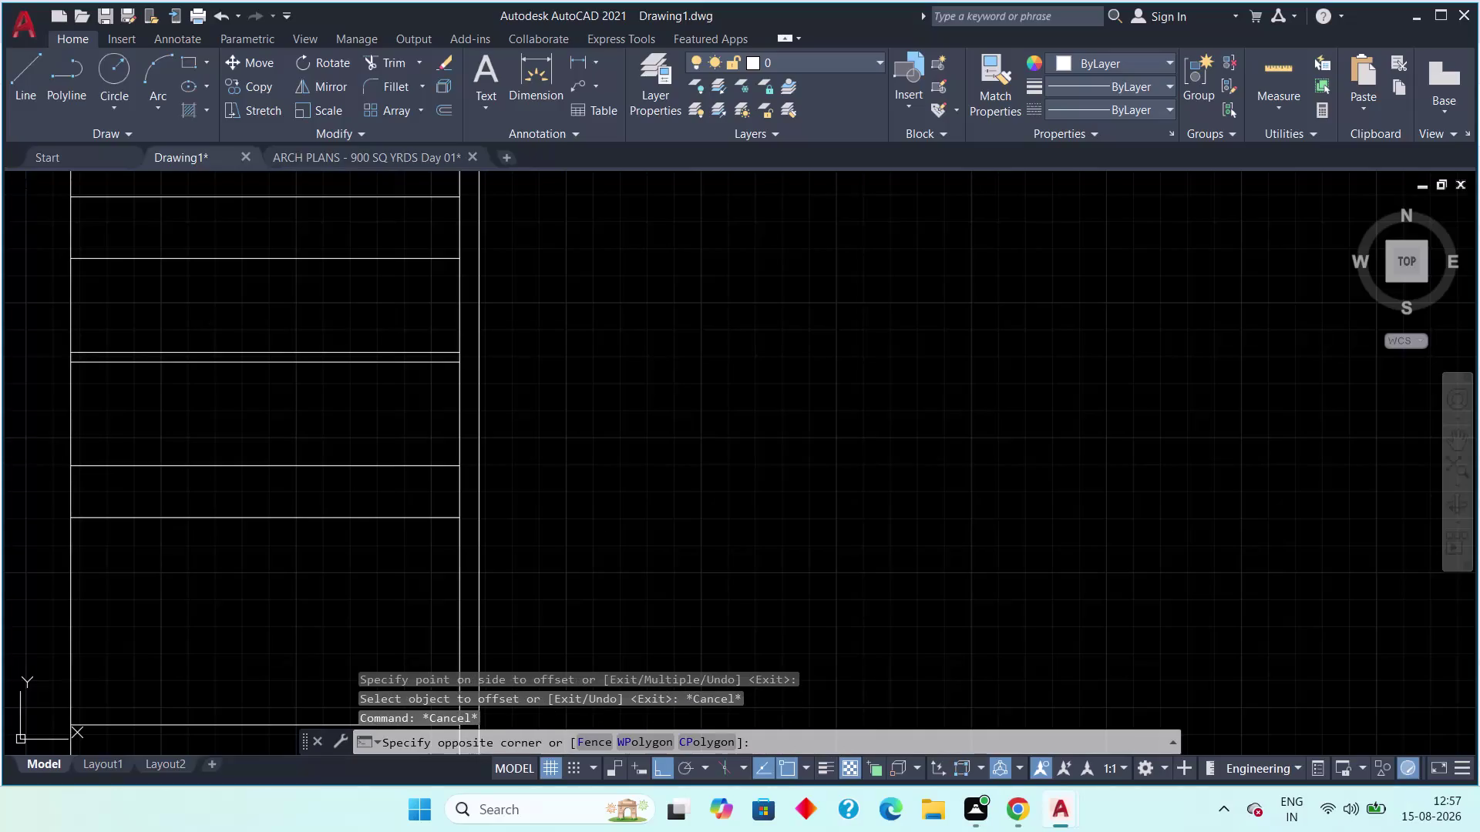
Erase the stray staircase lines and offset a stair line by 4.5 inches.
click(325, 393)
key(Delete)
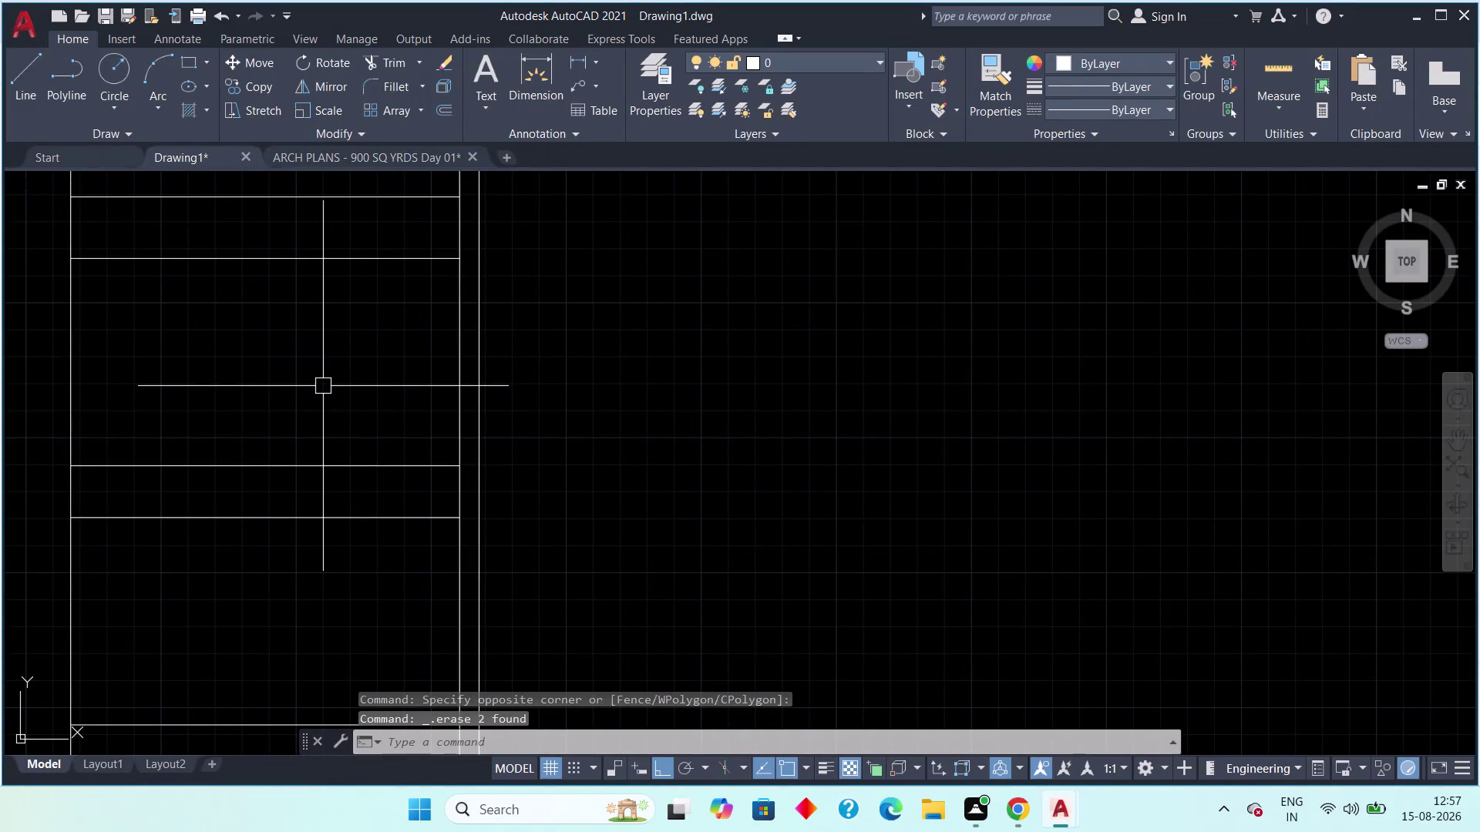
text(off)
key(space)
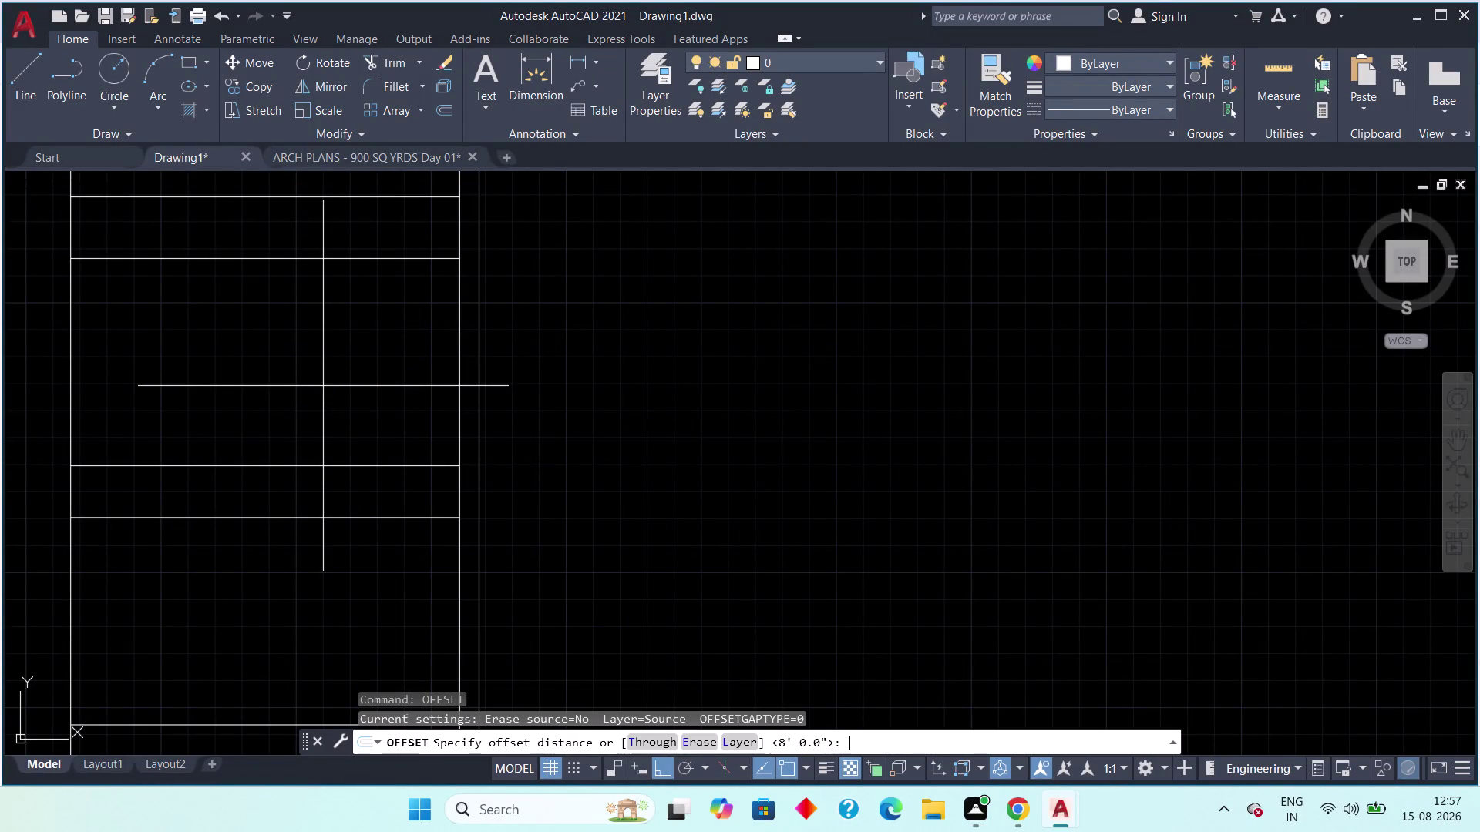
text(4.5")
key(space)
click(292, 262)
click(290, 245)
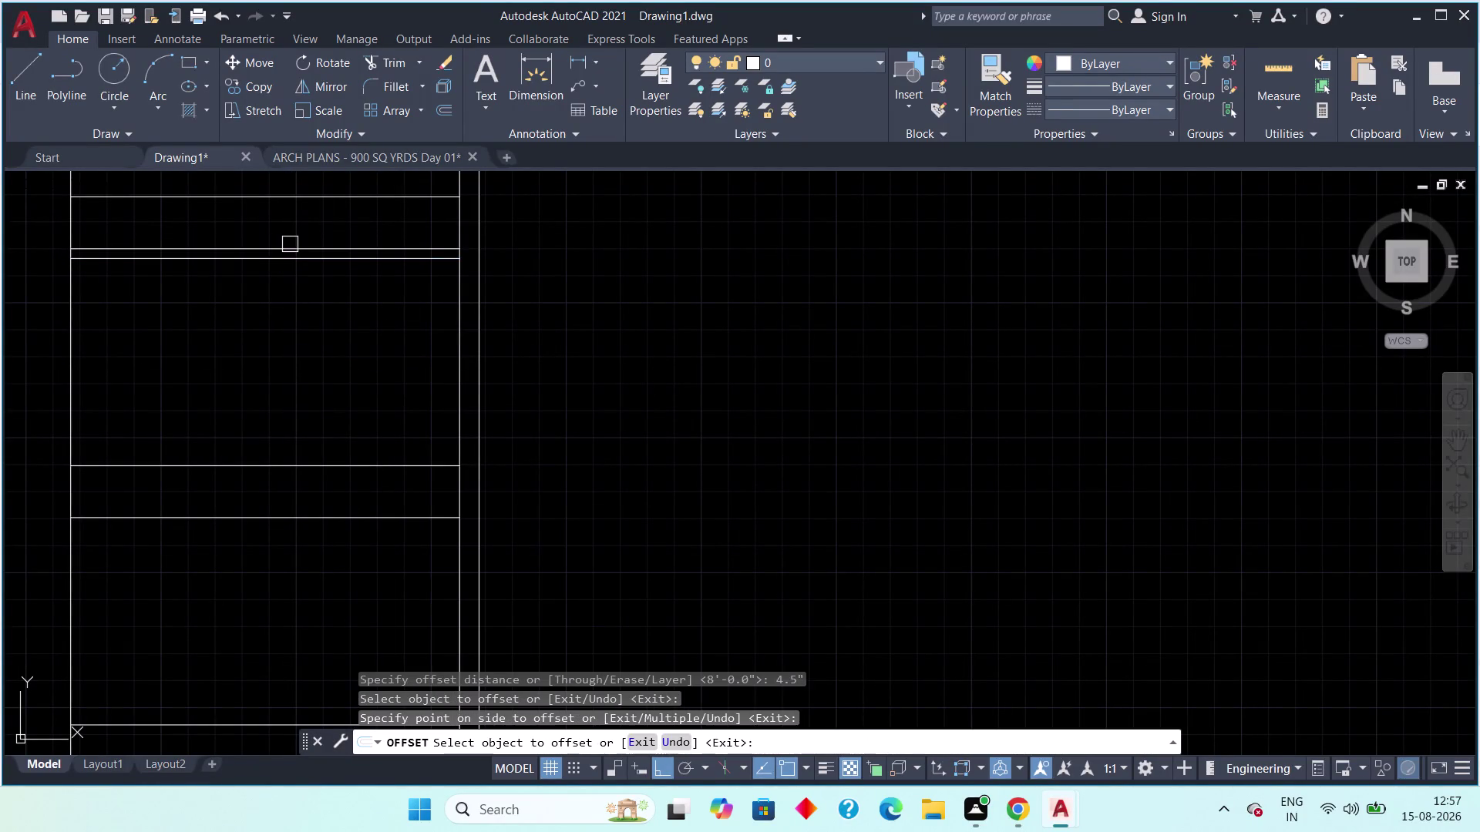
middle_drag(280, 244, 260, 499)
key(Escape)
Delete the unwanted horizontal line and center the upper tread lines in view.
drag(276, 422, 231, 479)
click(225, 486)
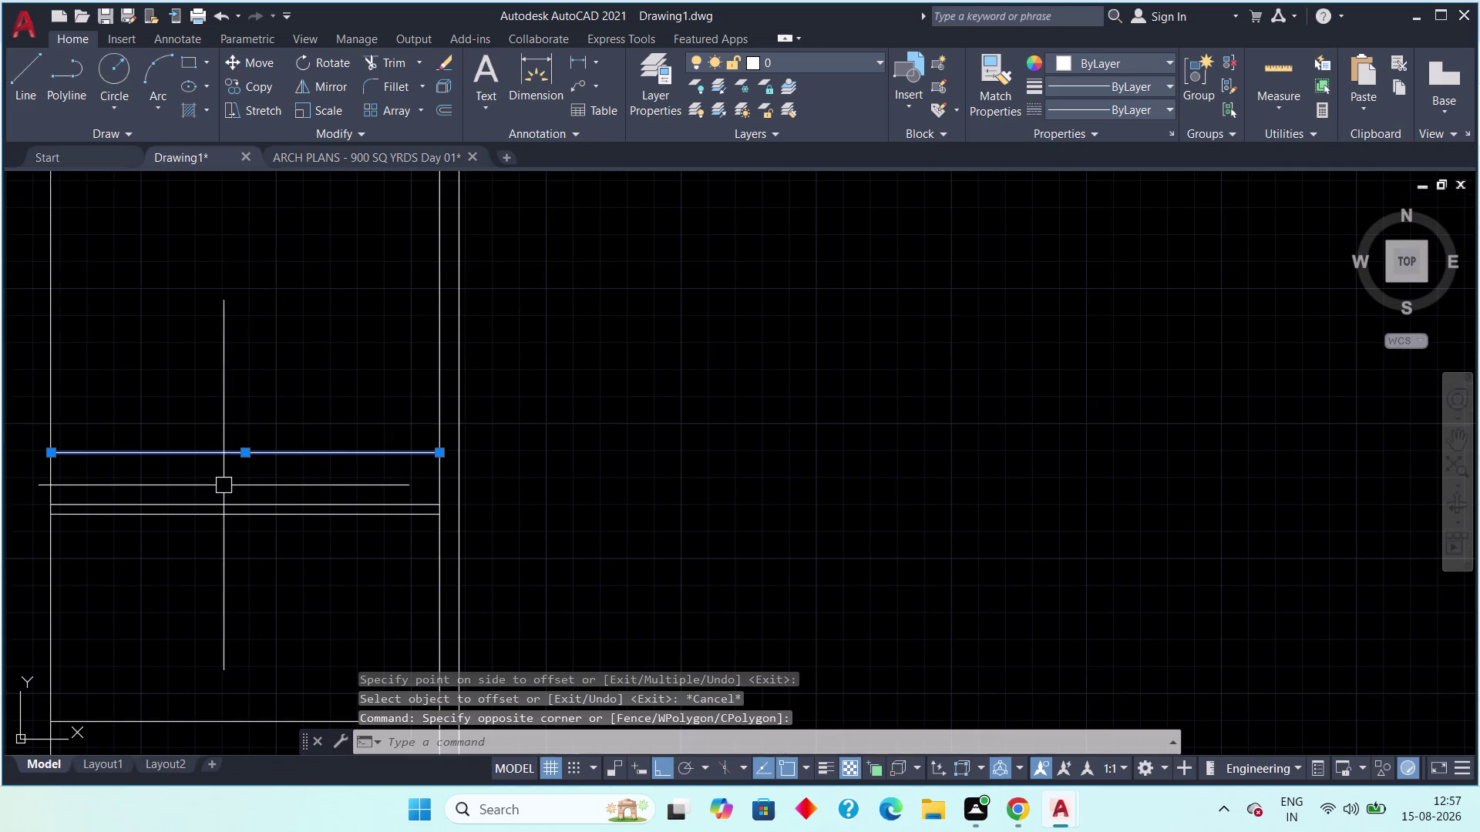
key(Delete)
scroll(down, 3)
middle_drag(197, 387, 217, 495)
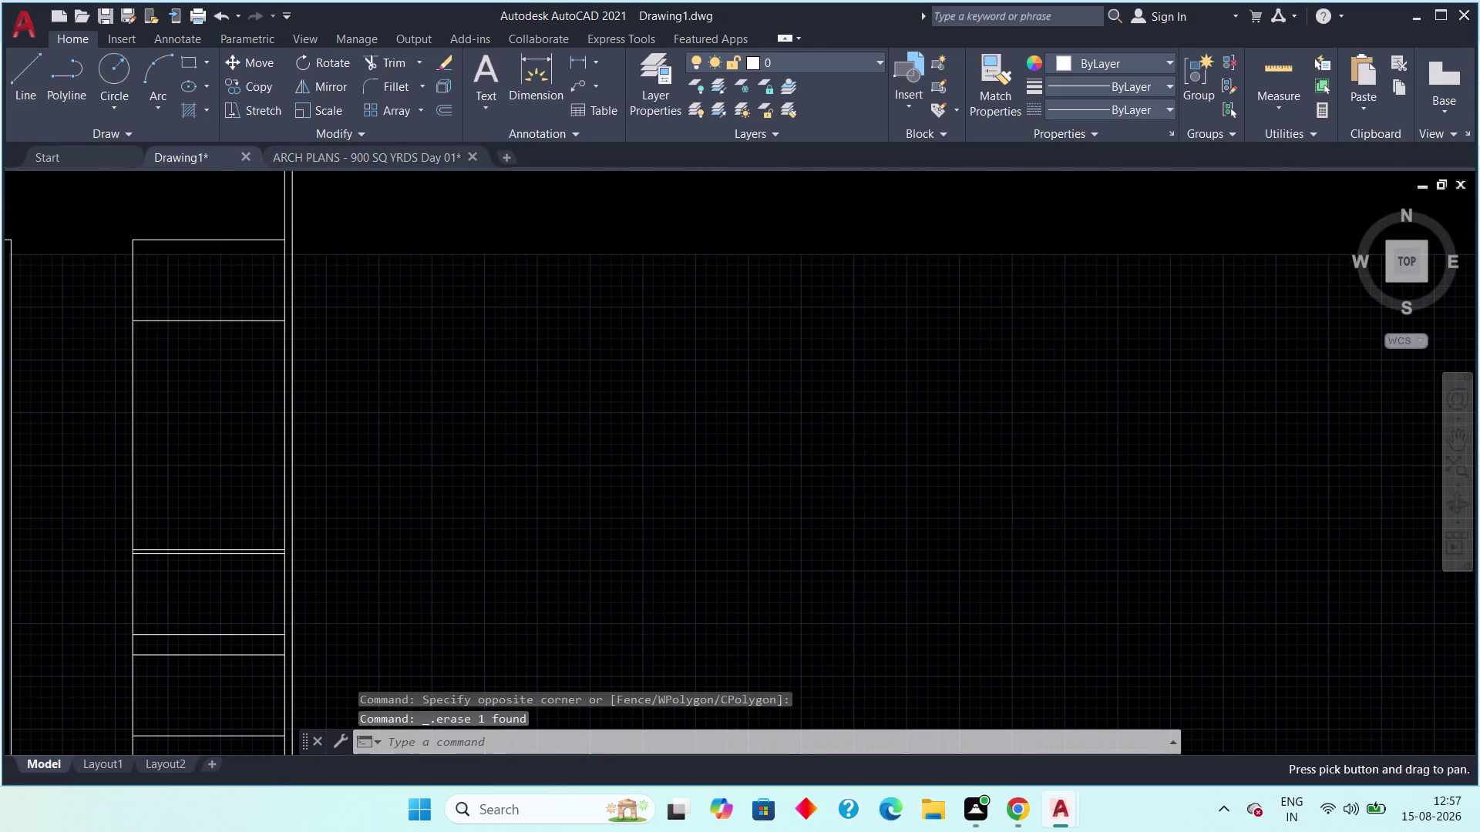
middle_drag(223, 487, 323, 446)
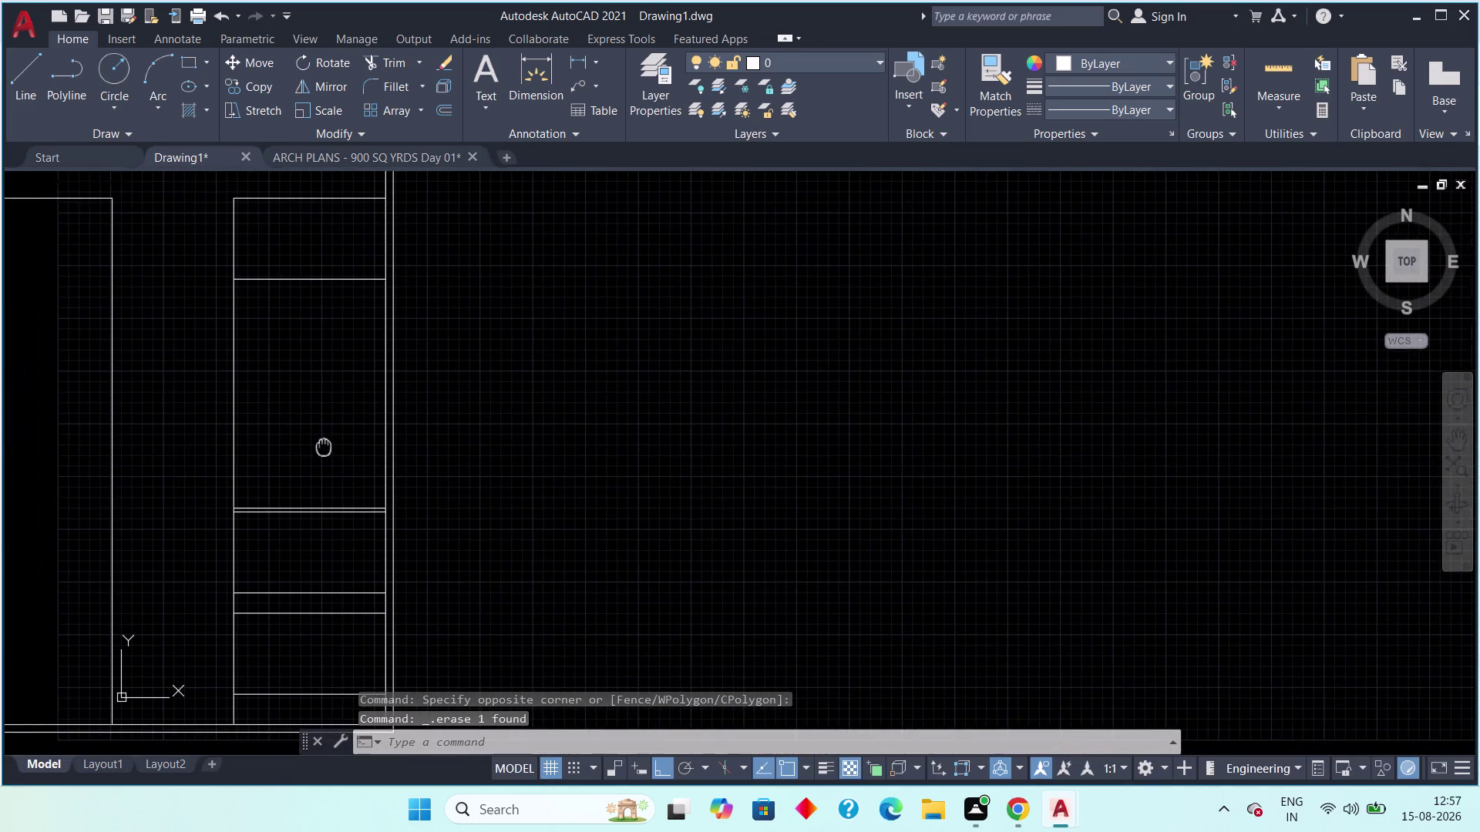
middle_drag(324, 445, 326, 435)
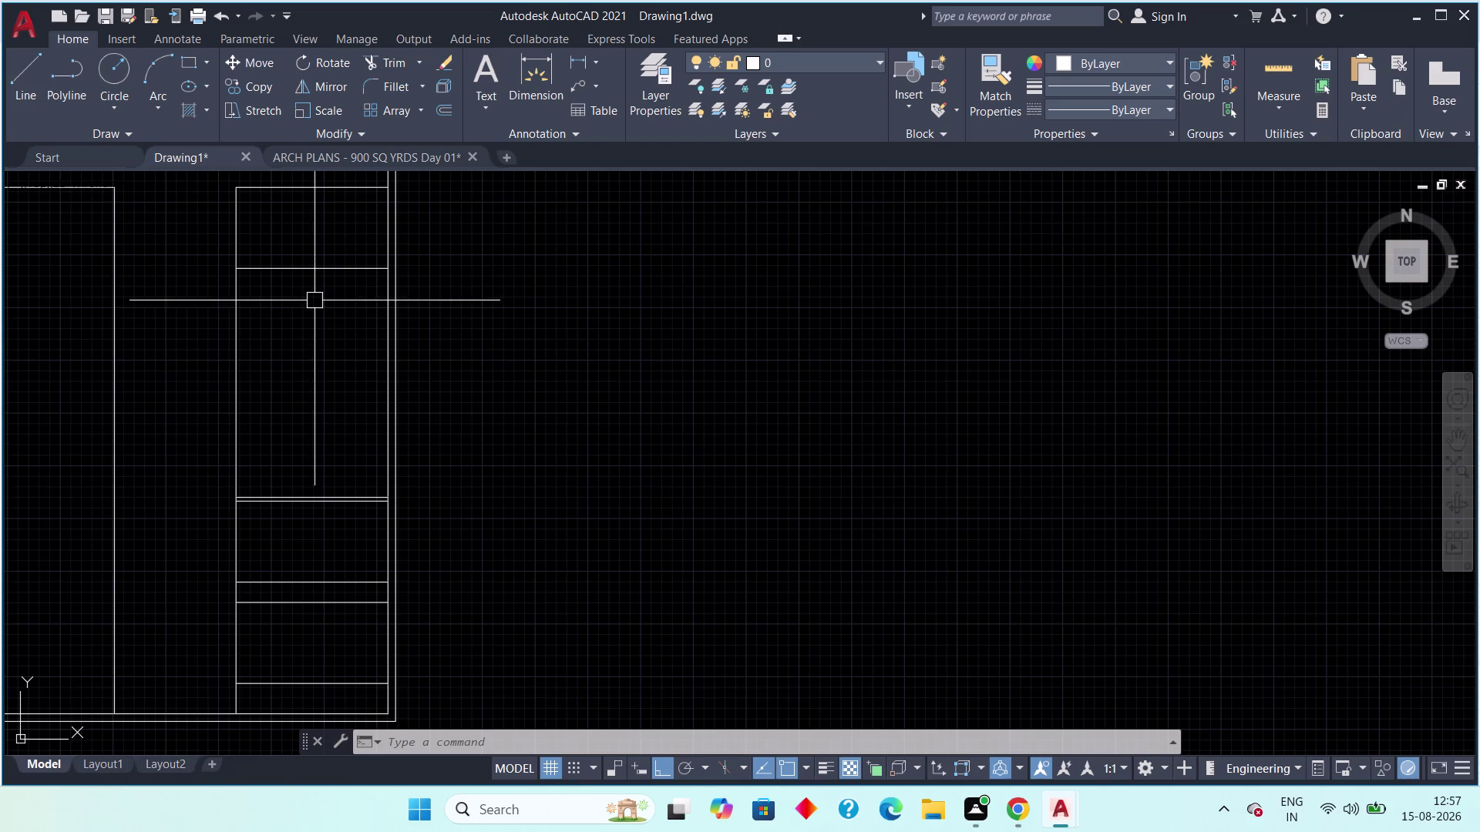
middle_drag(309, 288, 314, 307)
scroll(up, 3)
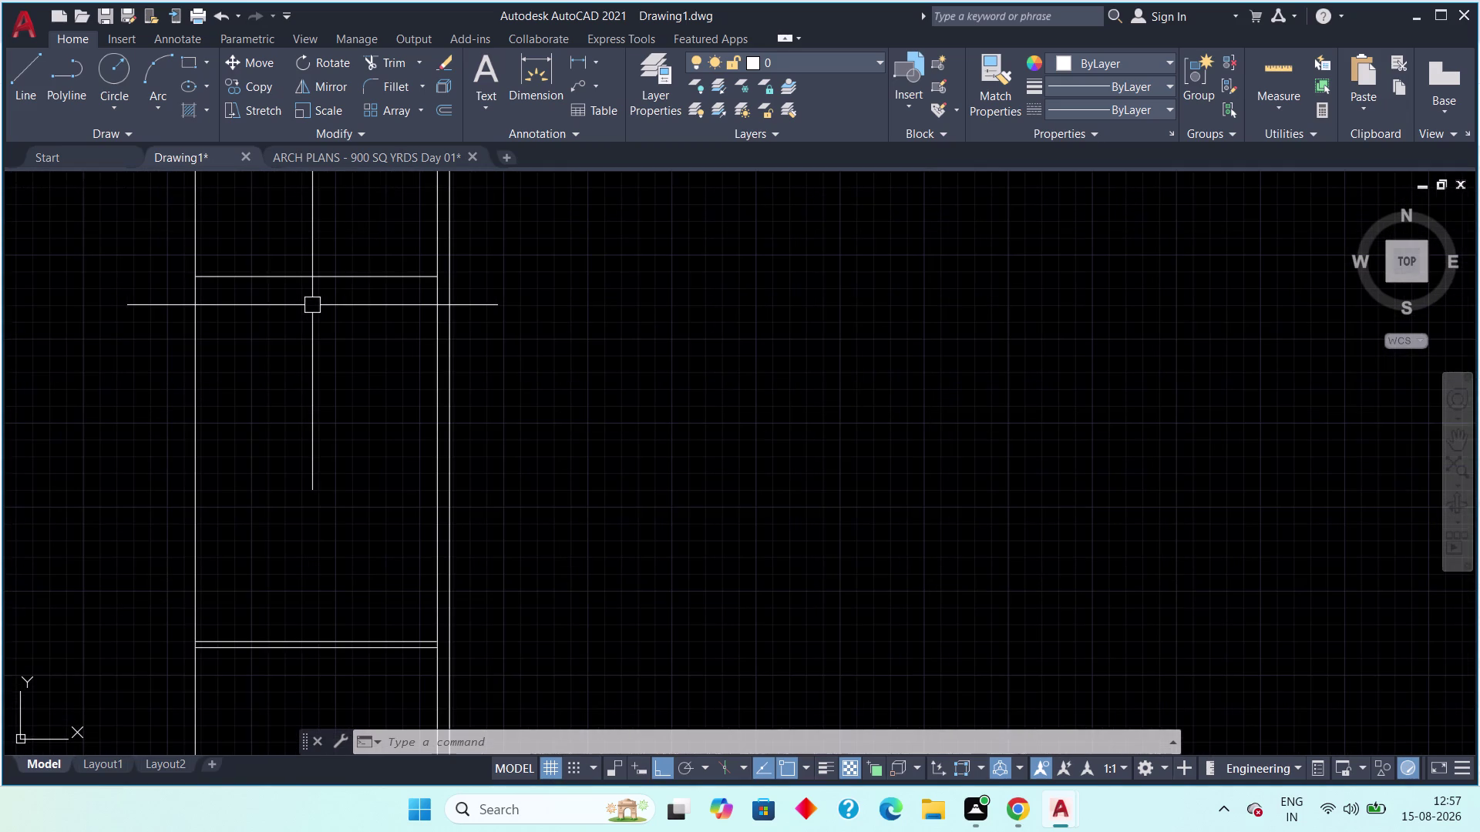
middle_drag(312, 306, 298, 356)
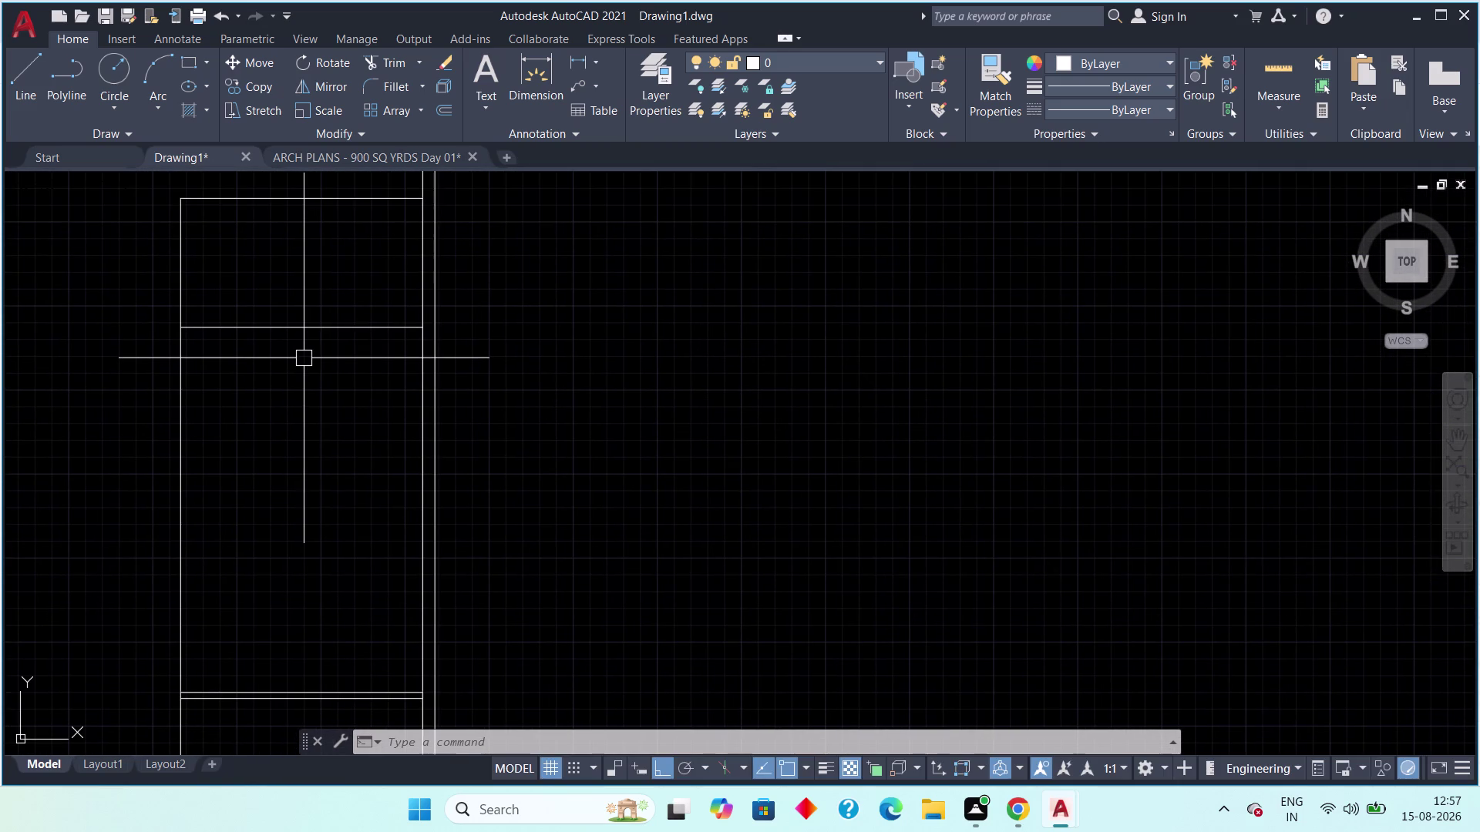
Offset a staircase line 9 inches downward, then switch to the ARCH PLANS drawing.
text(off)
key(space)
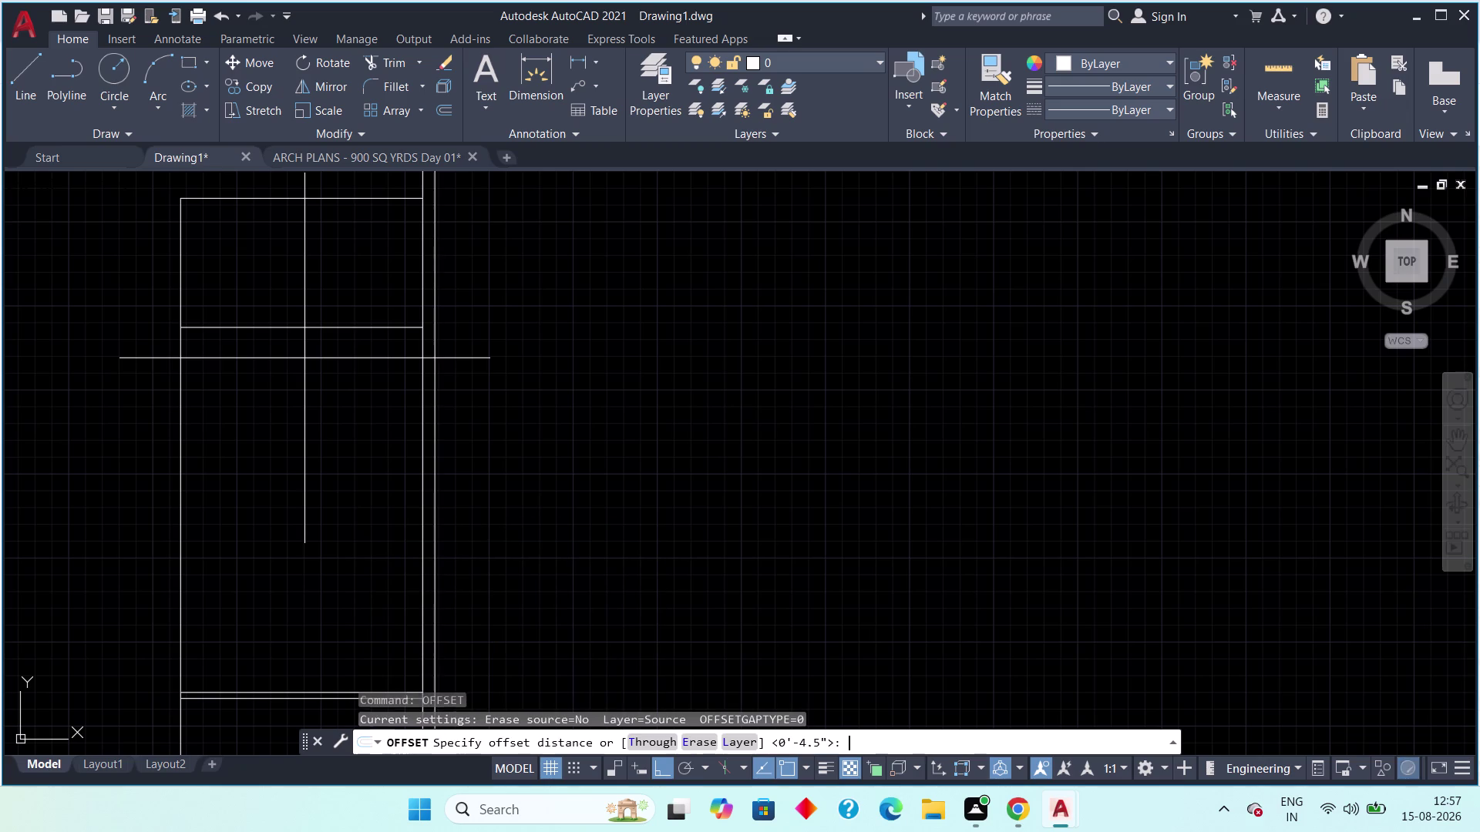
text(9")
key(space)
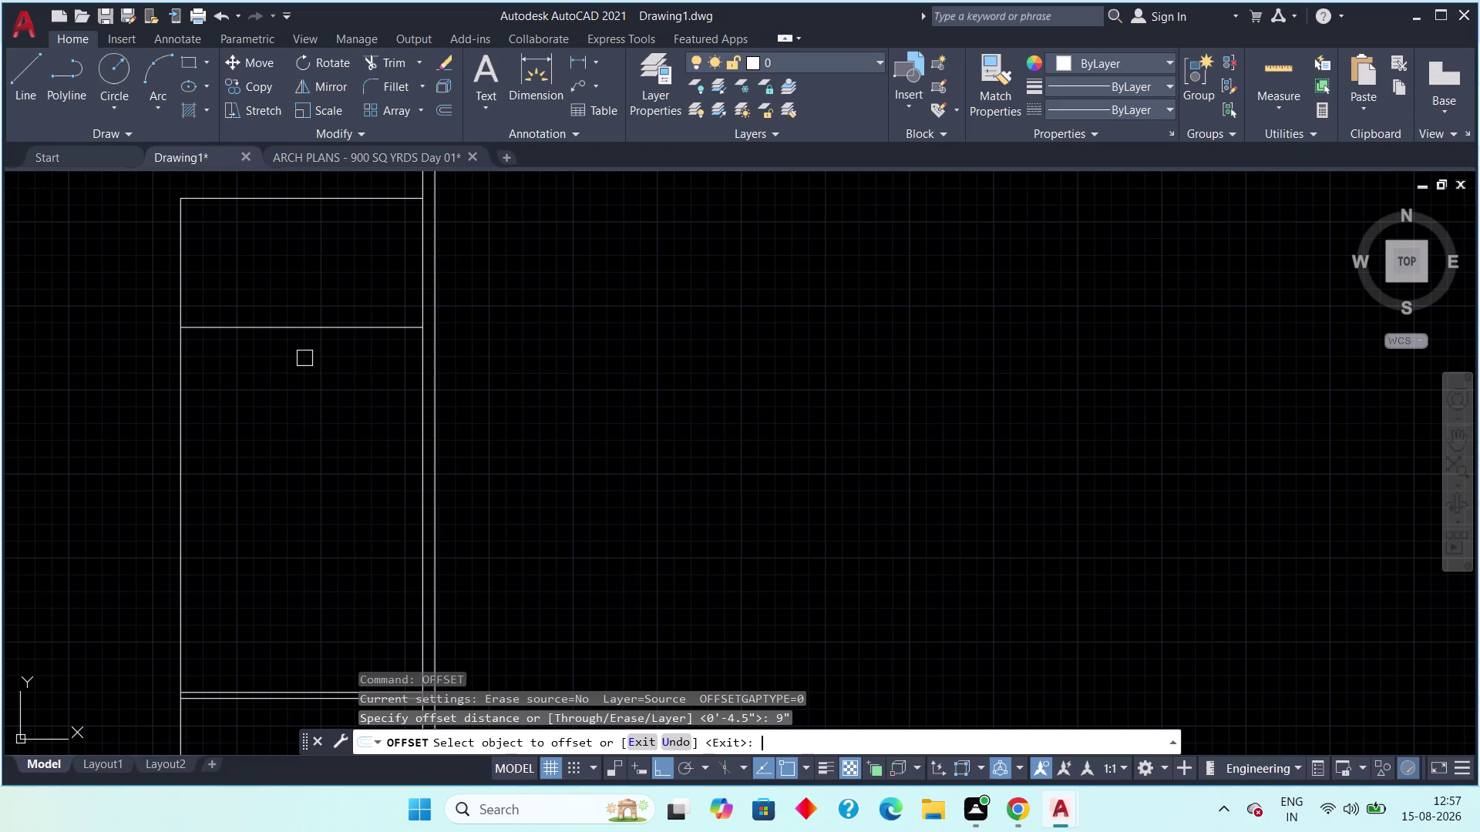
drag(299, 332, 299, 343)
click(300, 392)
key(Escape)
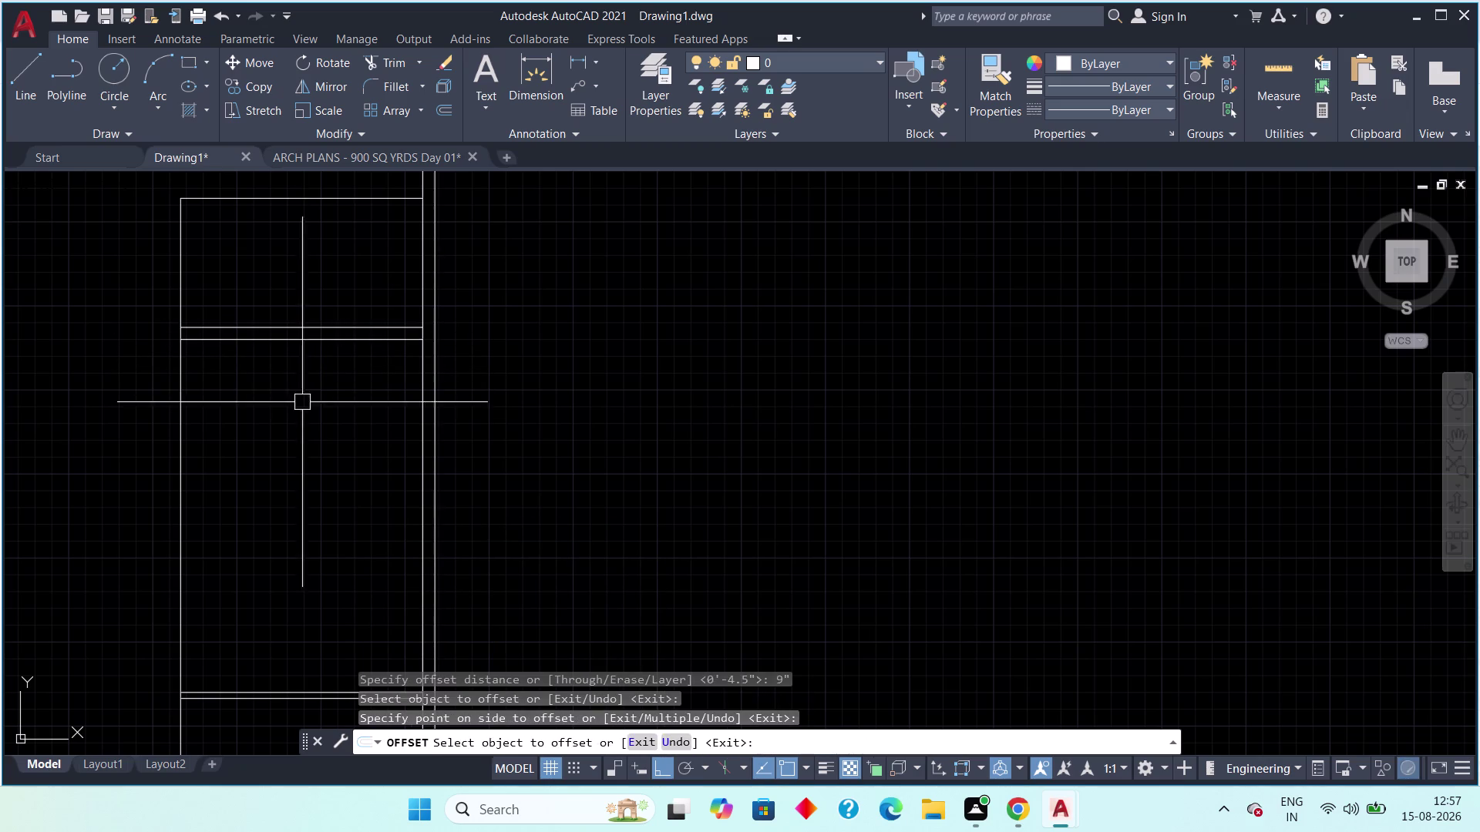
scroll(down, 3)
middle_drag(302, 461, 328, 409)
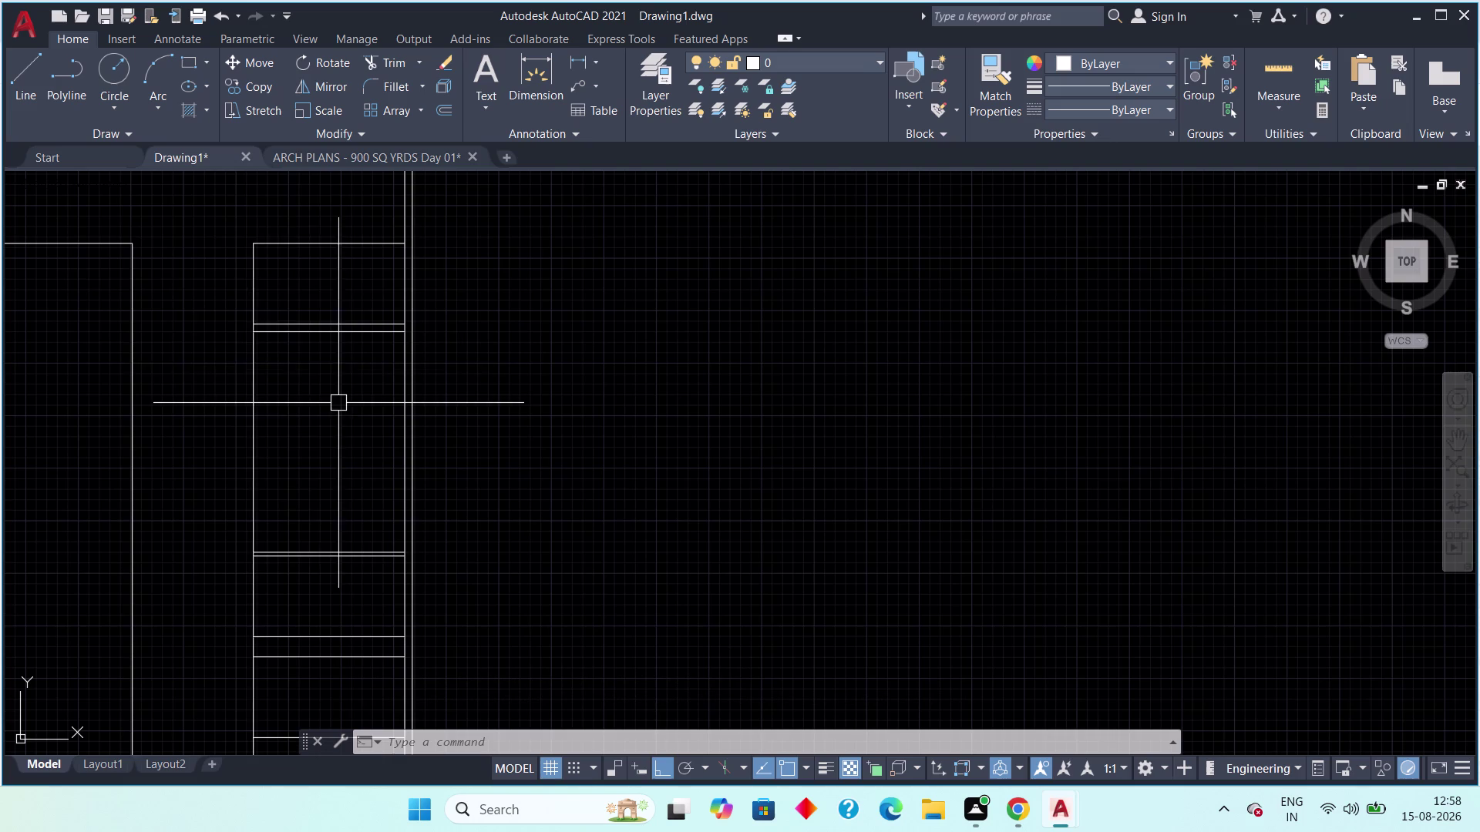
click(398, 151)
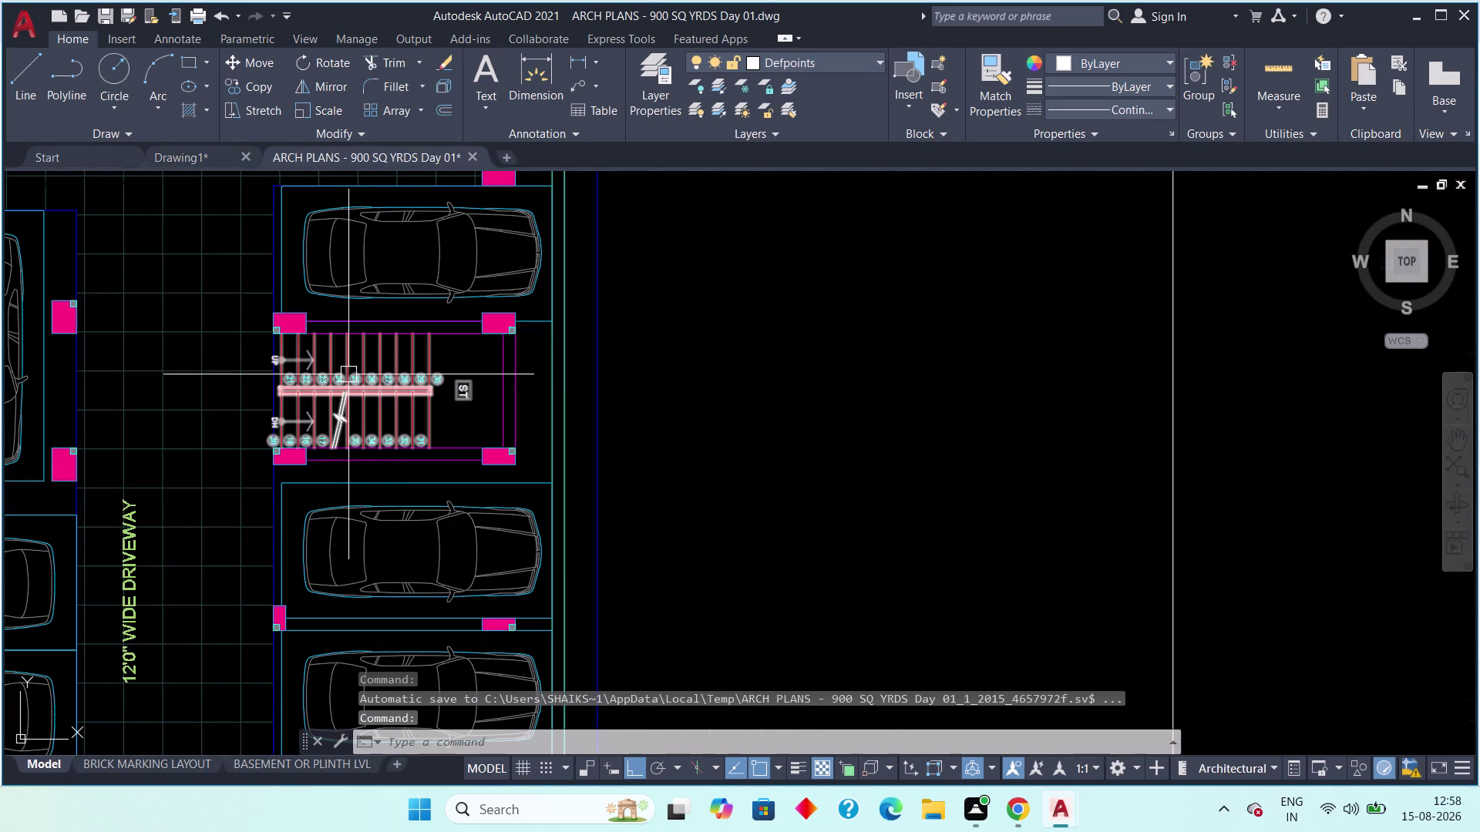
Zoom to the ARCH PLANS cellar staircase, then fit the whole Drawing1 plan in view.
scroll(down, 3)
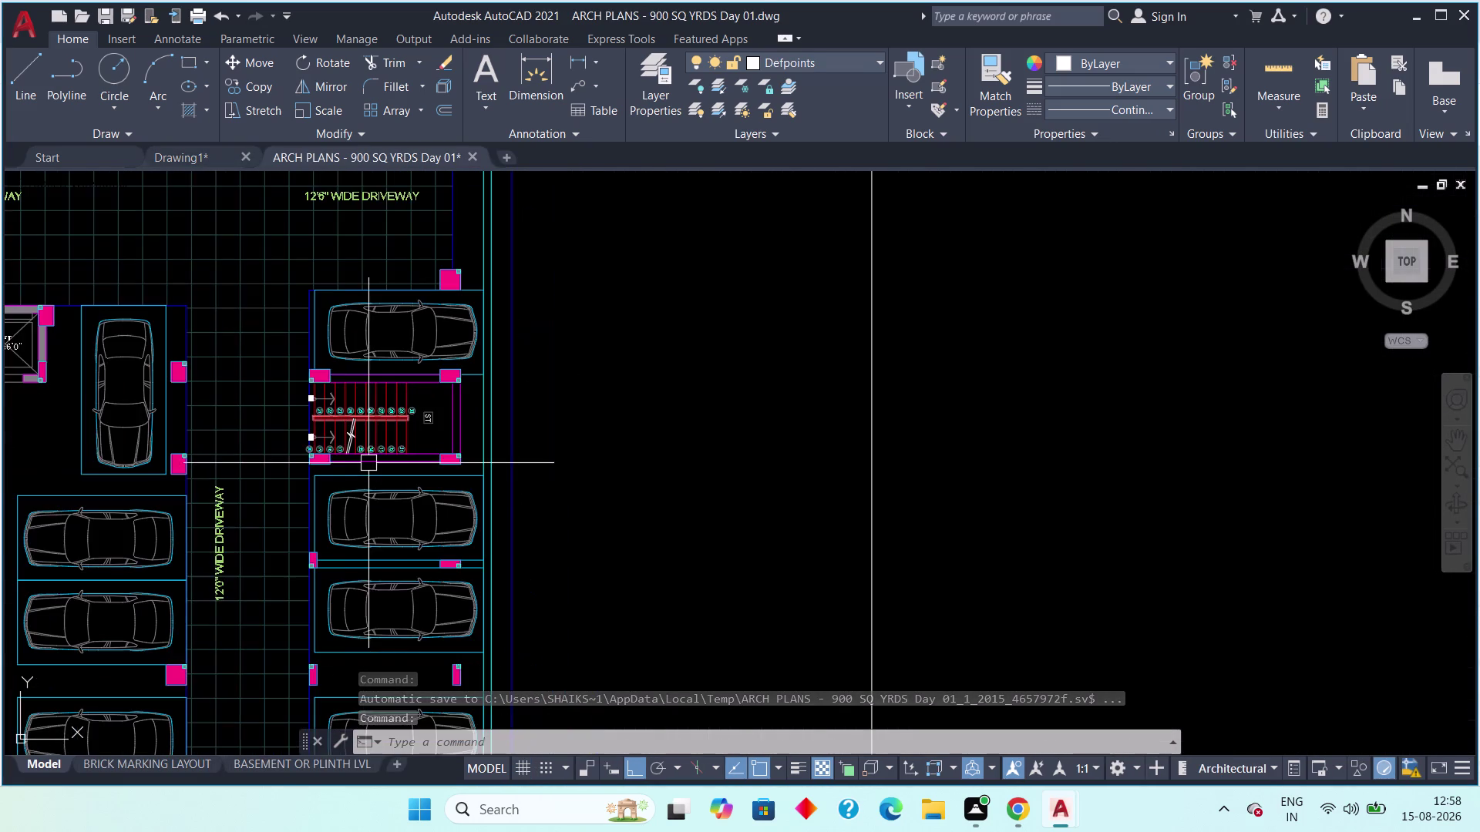
scroll(down, 3)
scroll(down, 3)
middle_drag(439, 478, 464, 483)
click(169, 151)
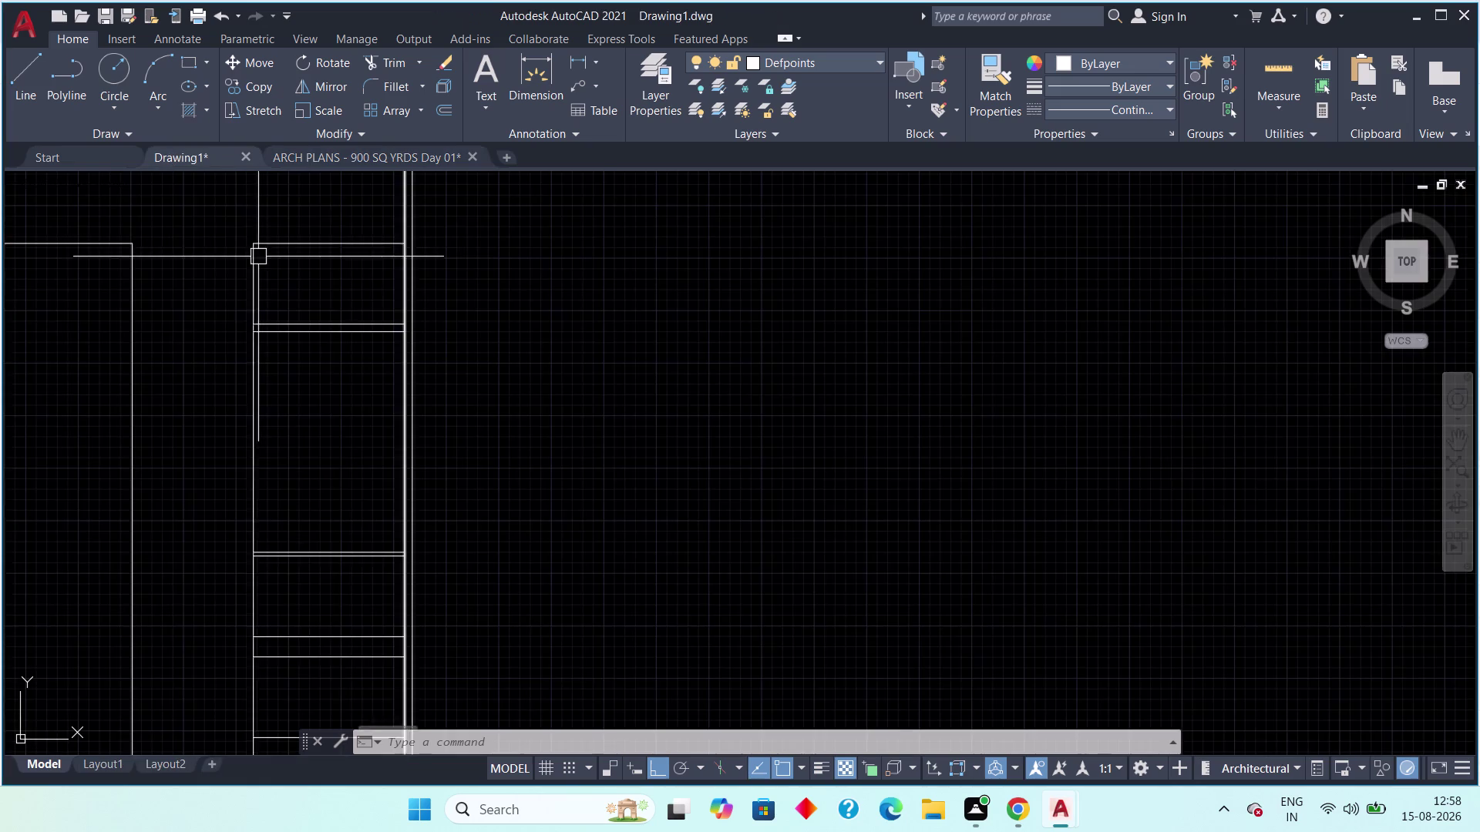
scroll(down, 3)
middle_drag(451, 399, 466, 445)
scroll(up, 3)
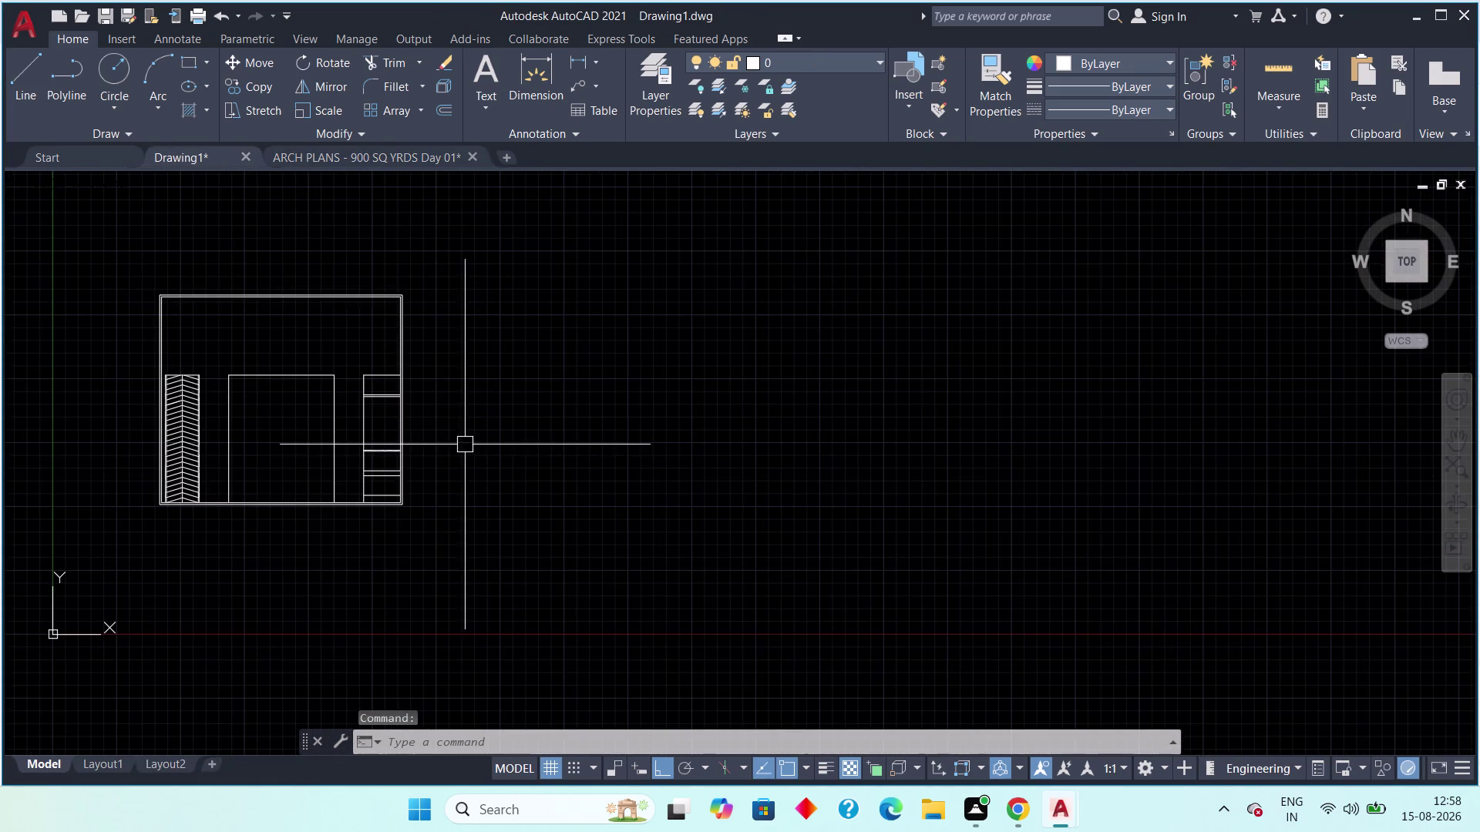
Compare both drawings and center the ARCH PLANS staircase with nearby parking bays.
click(373, 158)
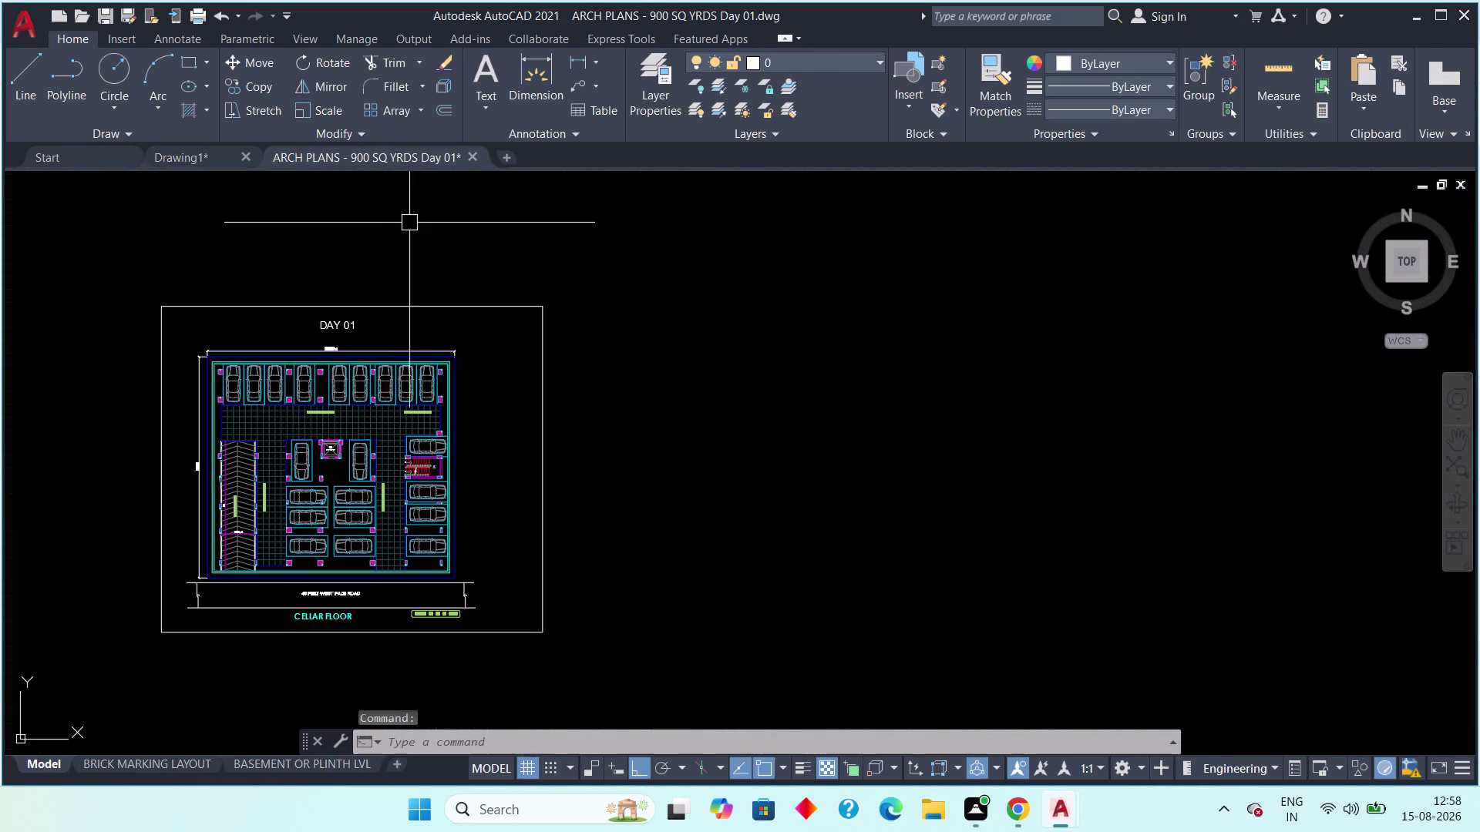
click(169, 151)
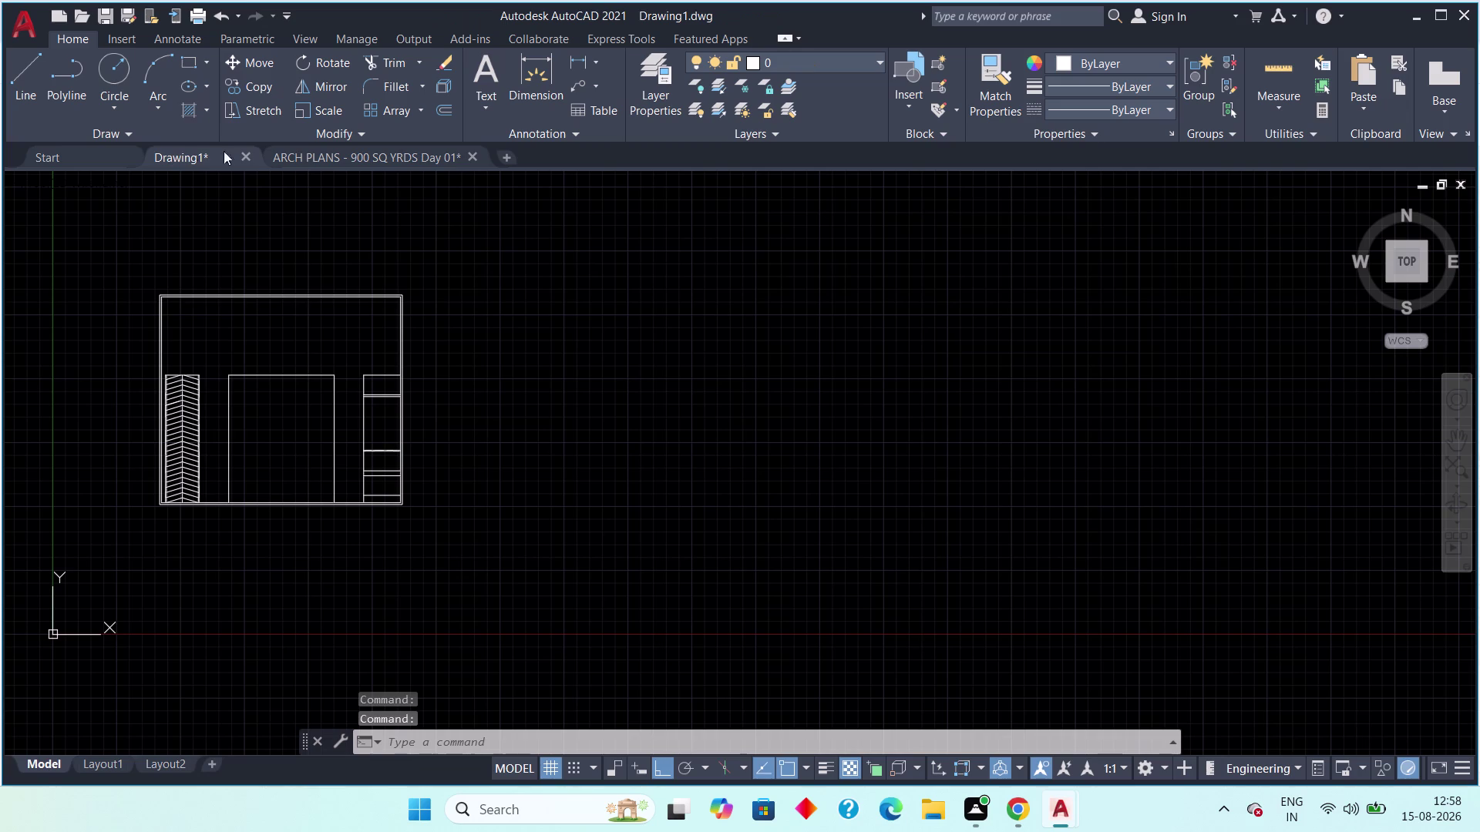
click(335, 153)
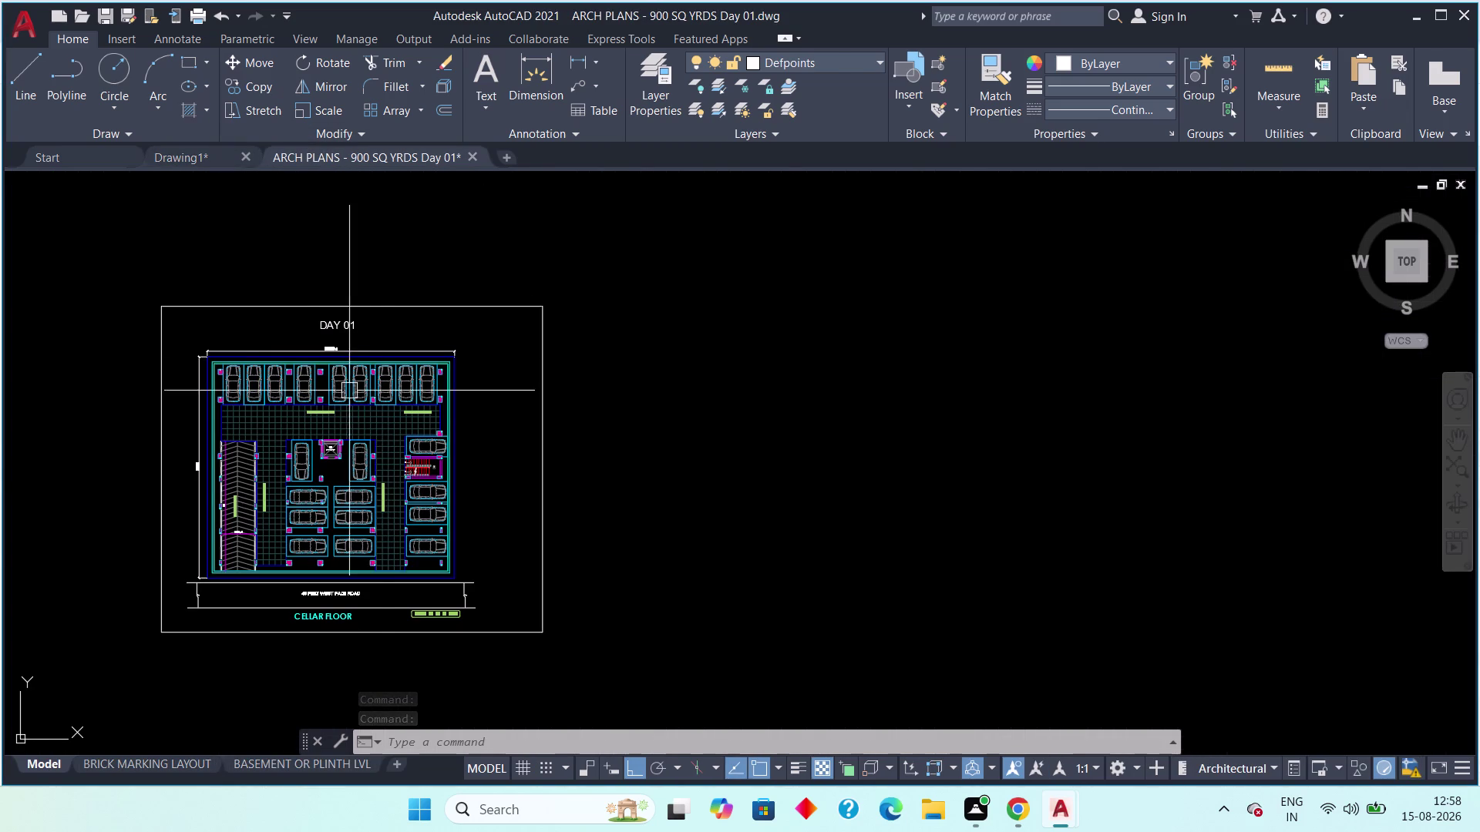
scroll(up, 3)
middle_drag(601, 383, 415, 431)
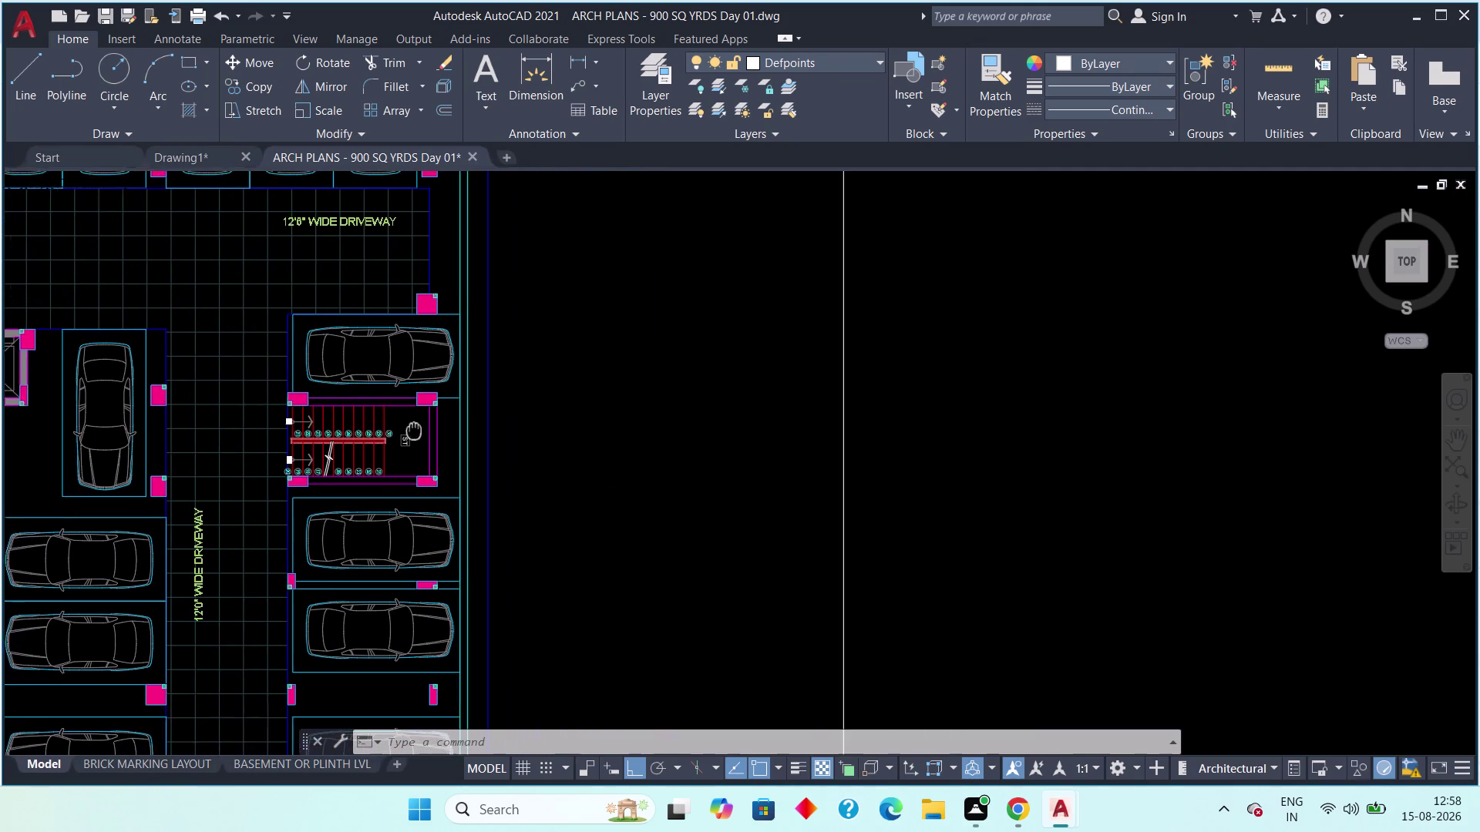
middle_drag(415, 430, 403, 435)
click(572, 57)
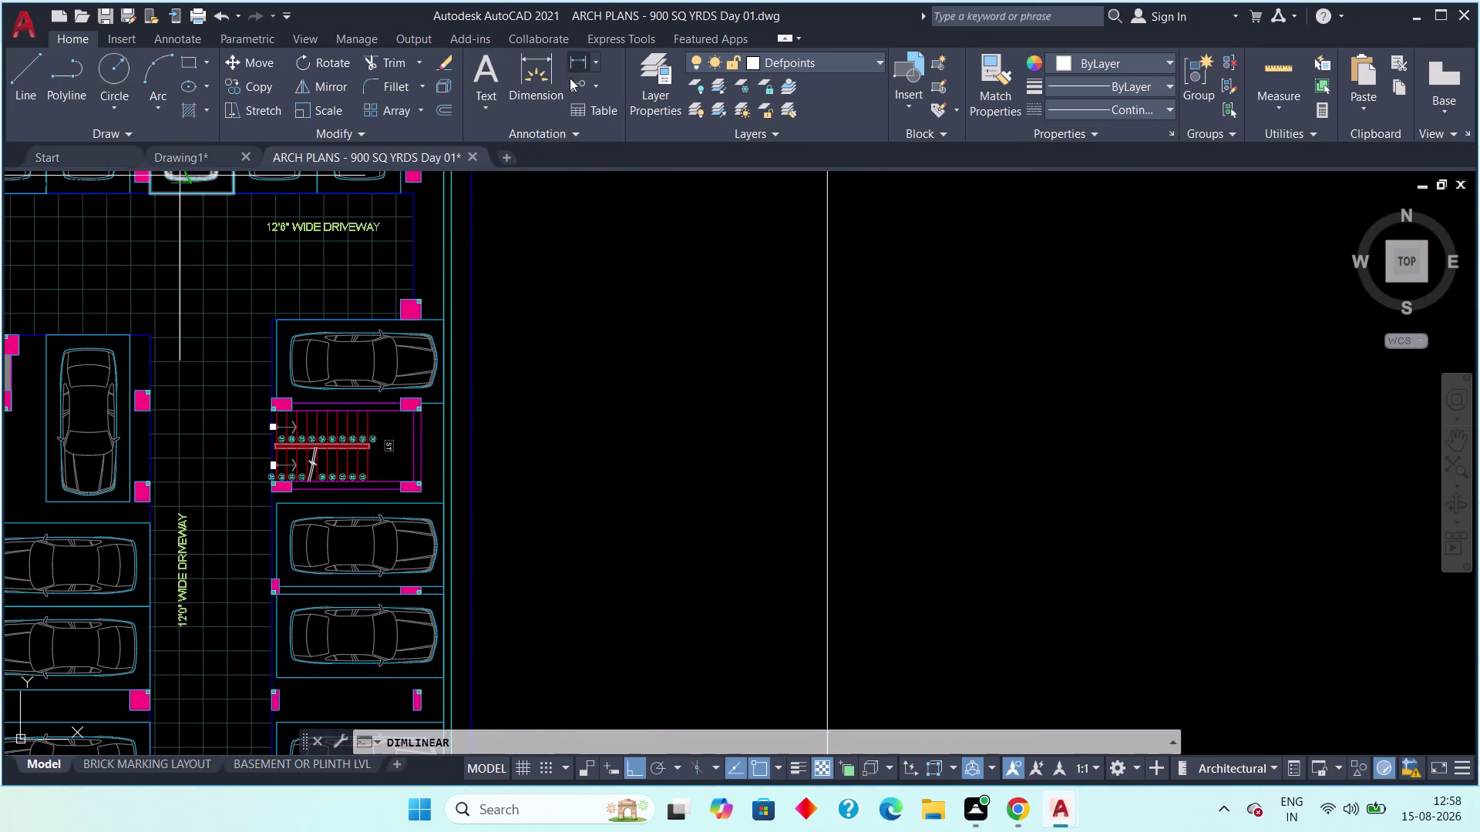
scroll(up, 3)
middle_drag(426, 439, 571, 545)
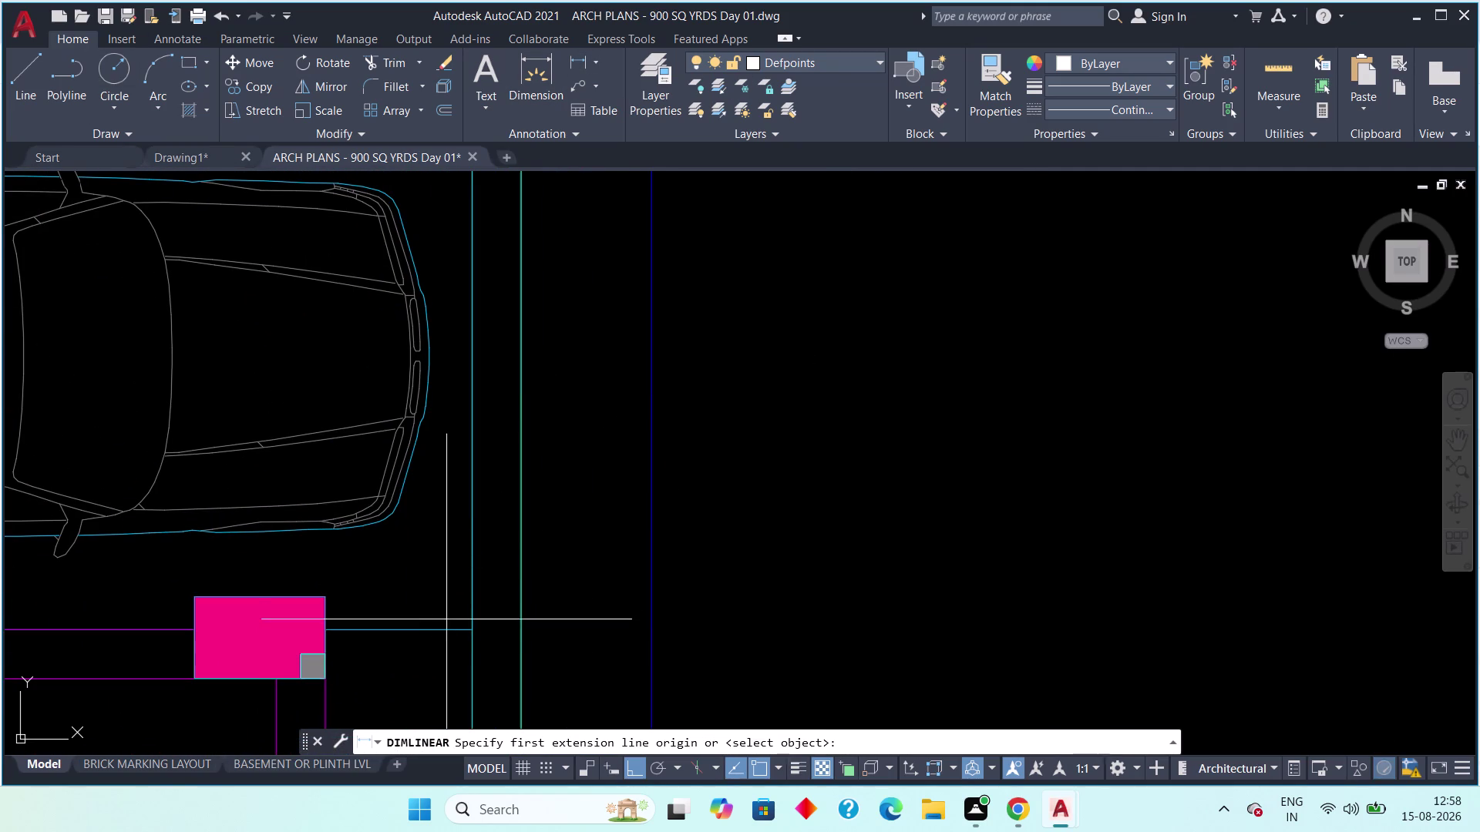
click(466, 628)
scroll(down, 3)
middle_drag(478, 476, 470, 711)
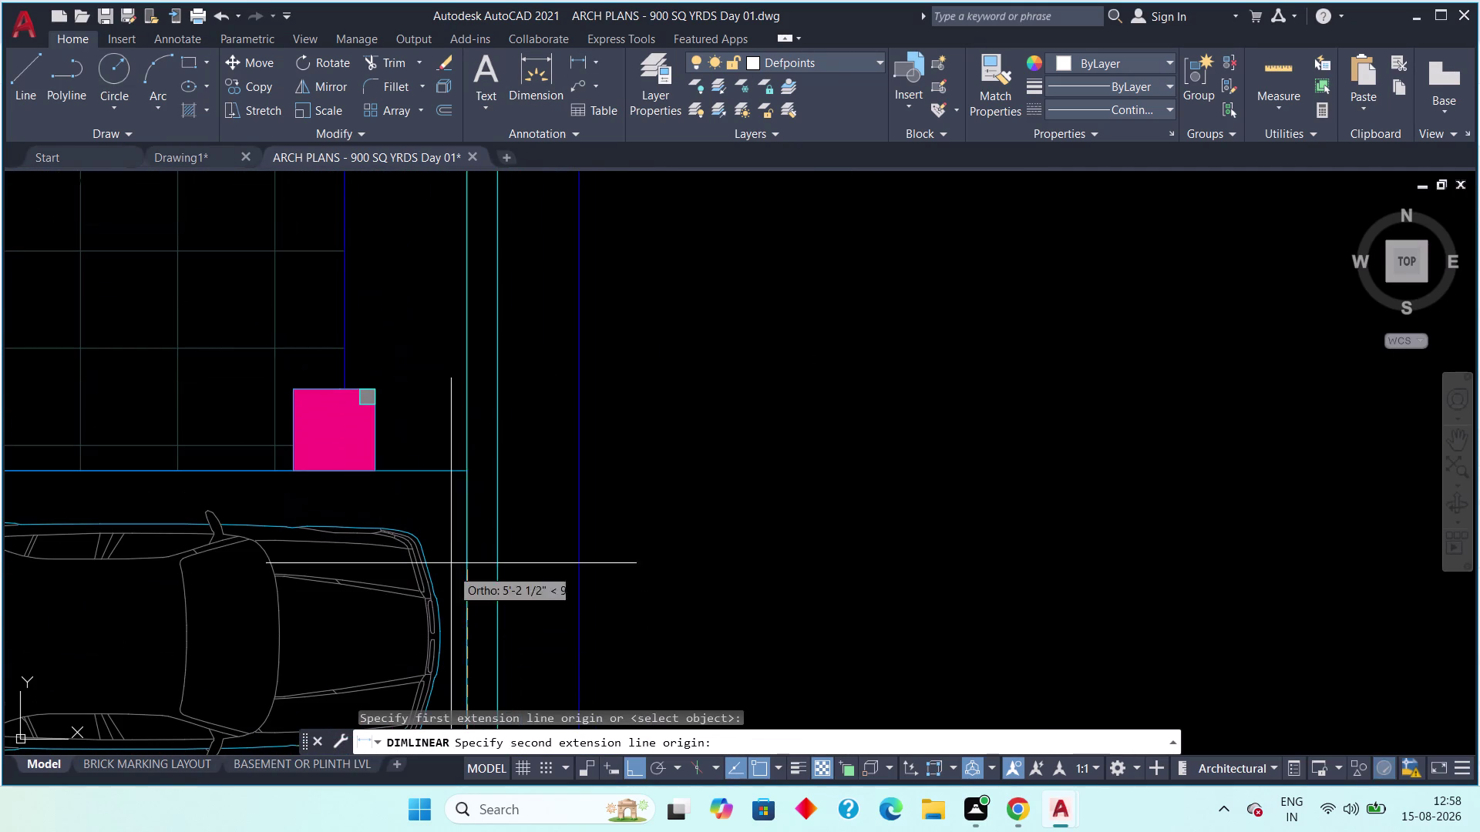
click(470, 475)
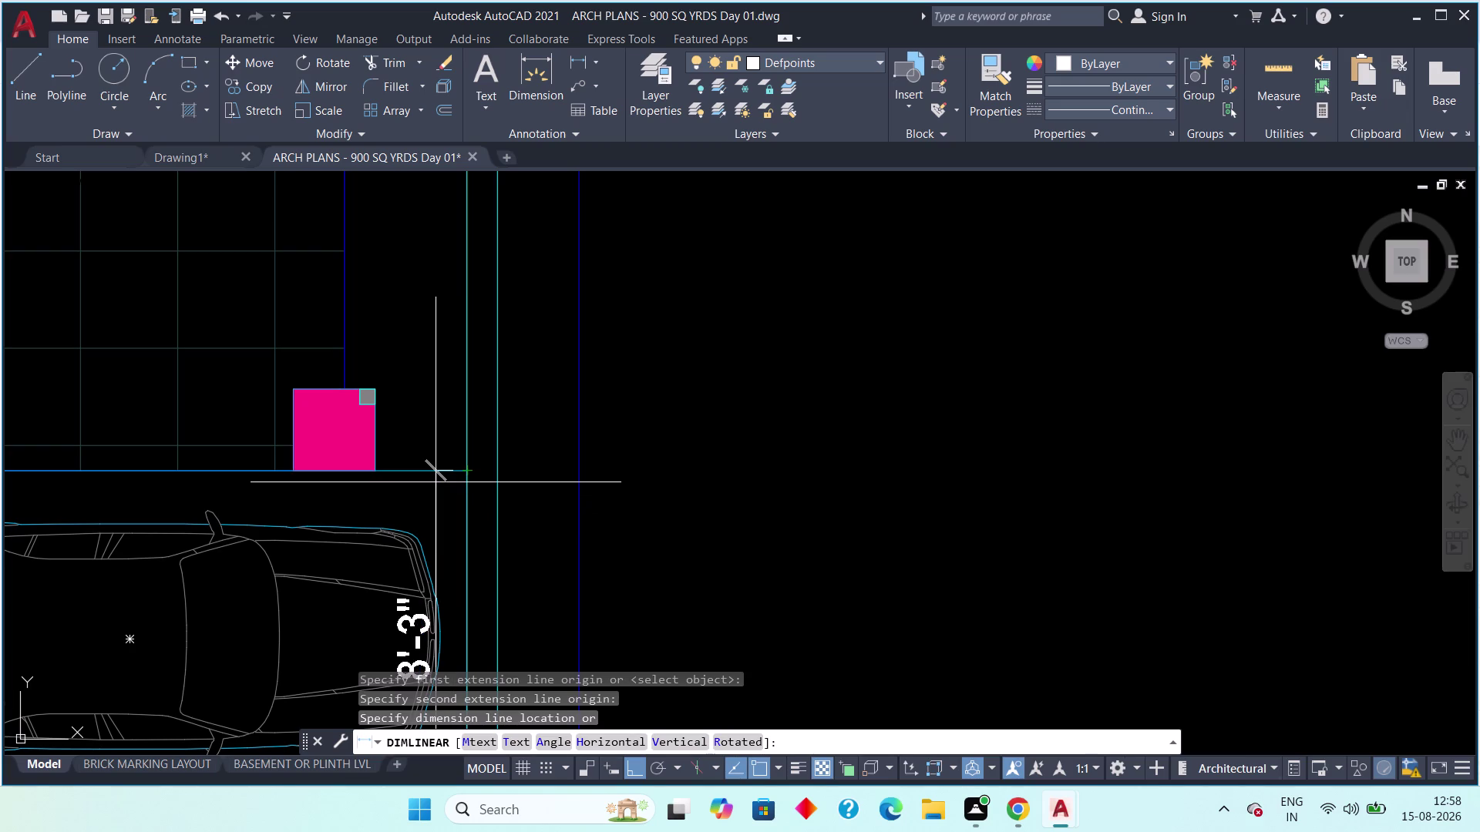
middle_drag(435, 482, 404, 310)
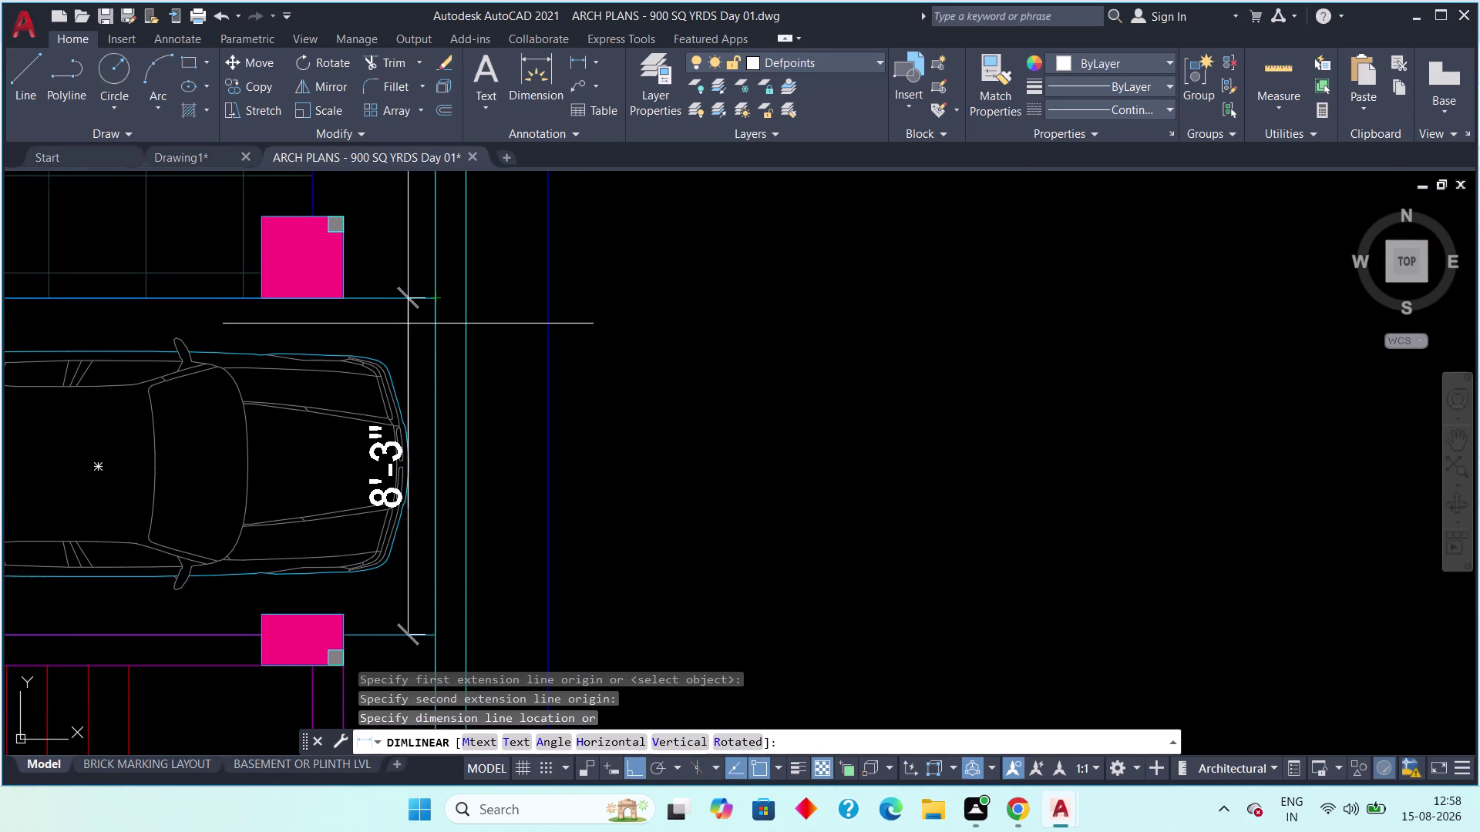
scroll(down, 3)
key(Escape)
scroll(down, 3)
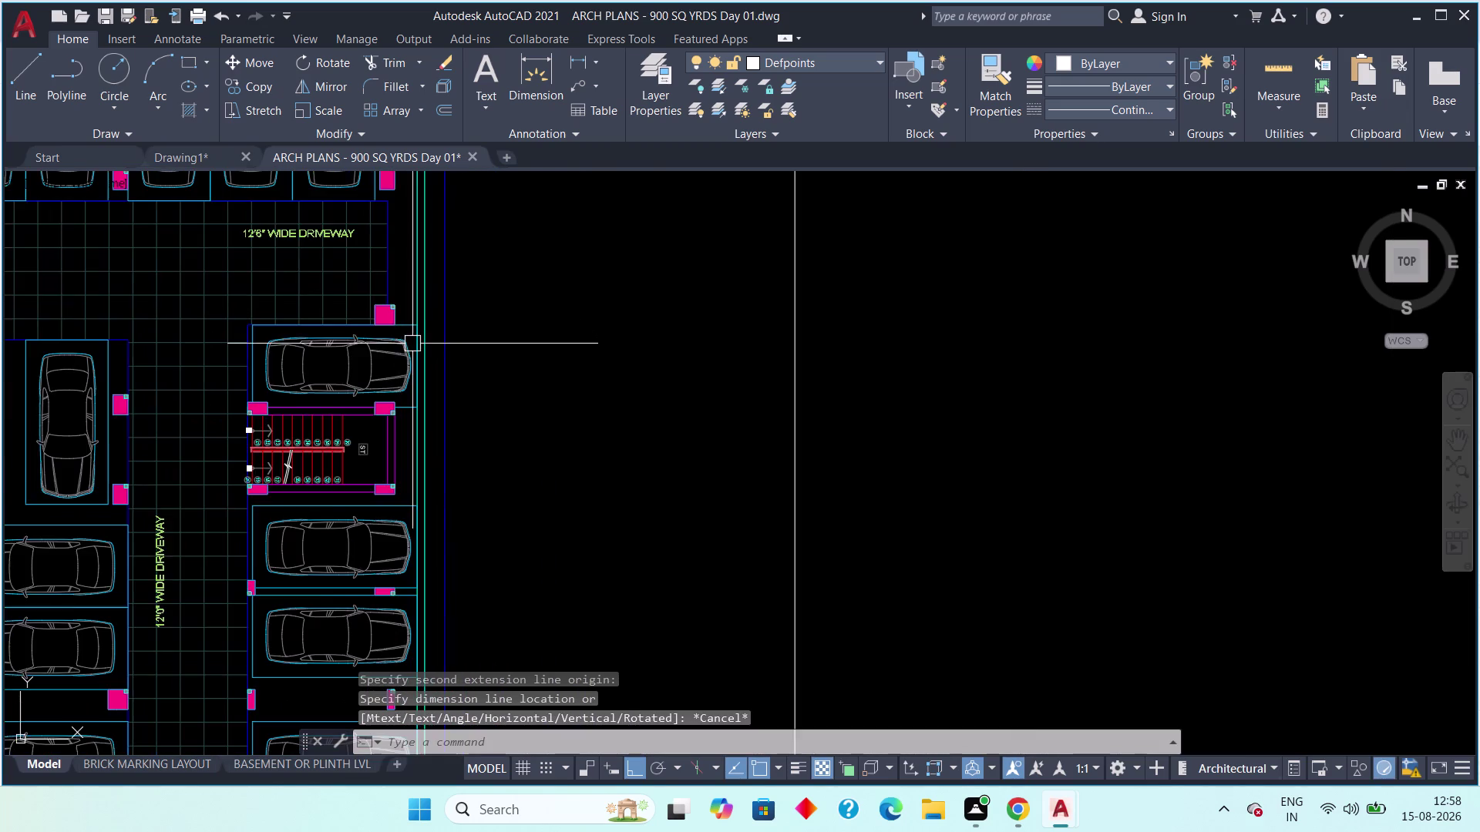
scroll(down, 3)
middle_drag(418, 362, 479, 400)
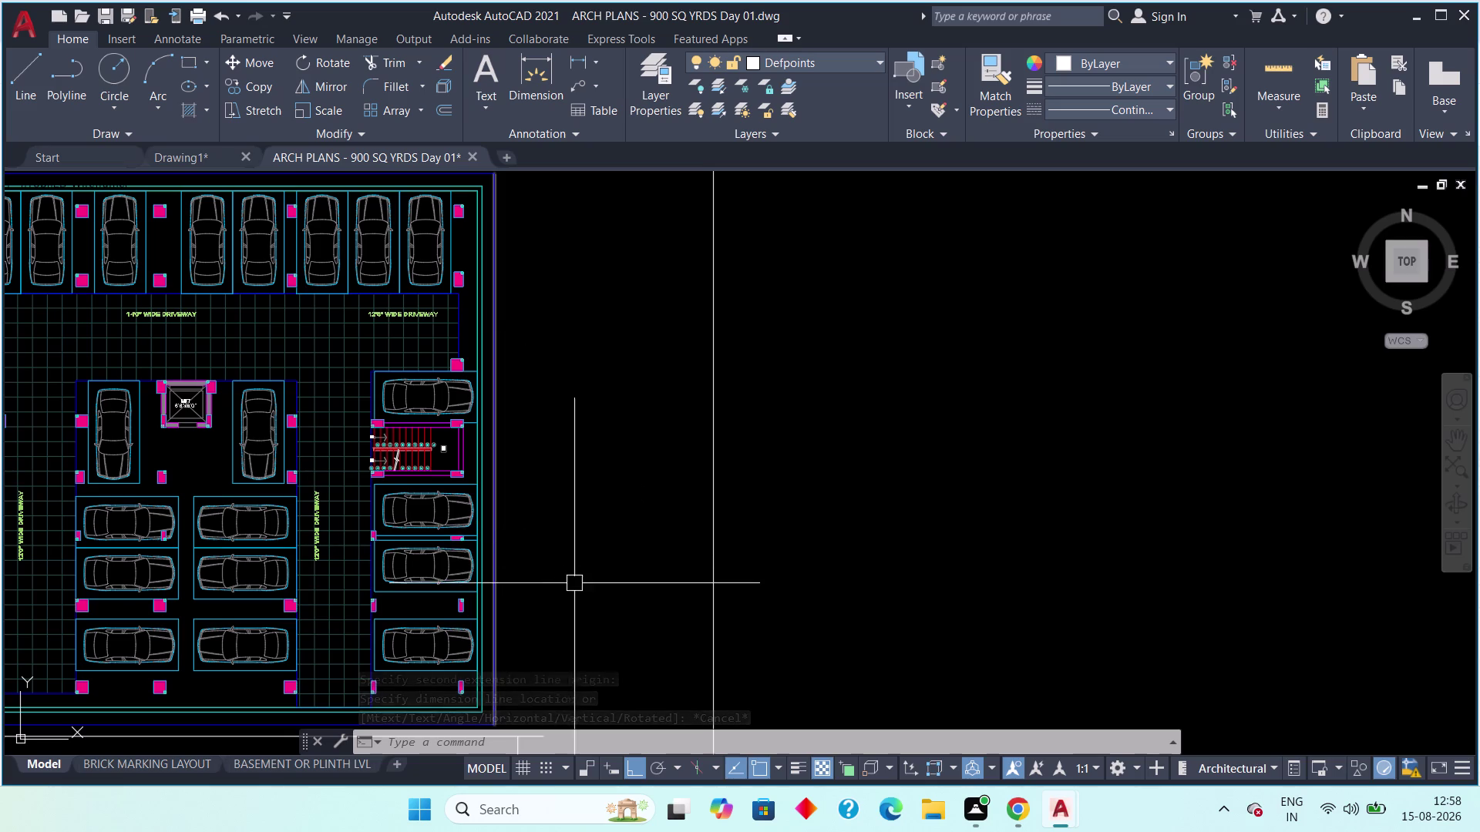
scroll(up, 3)
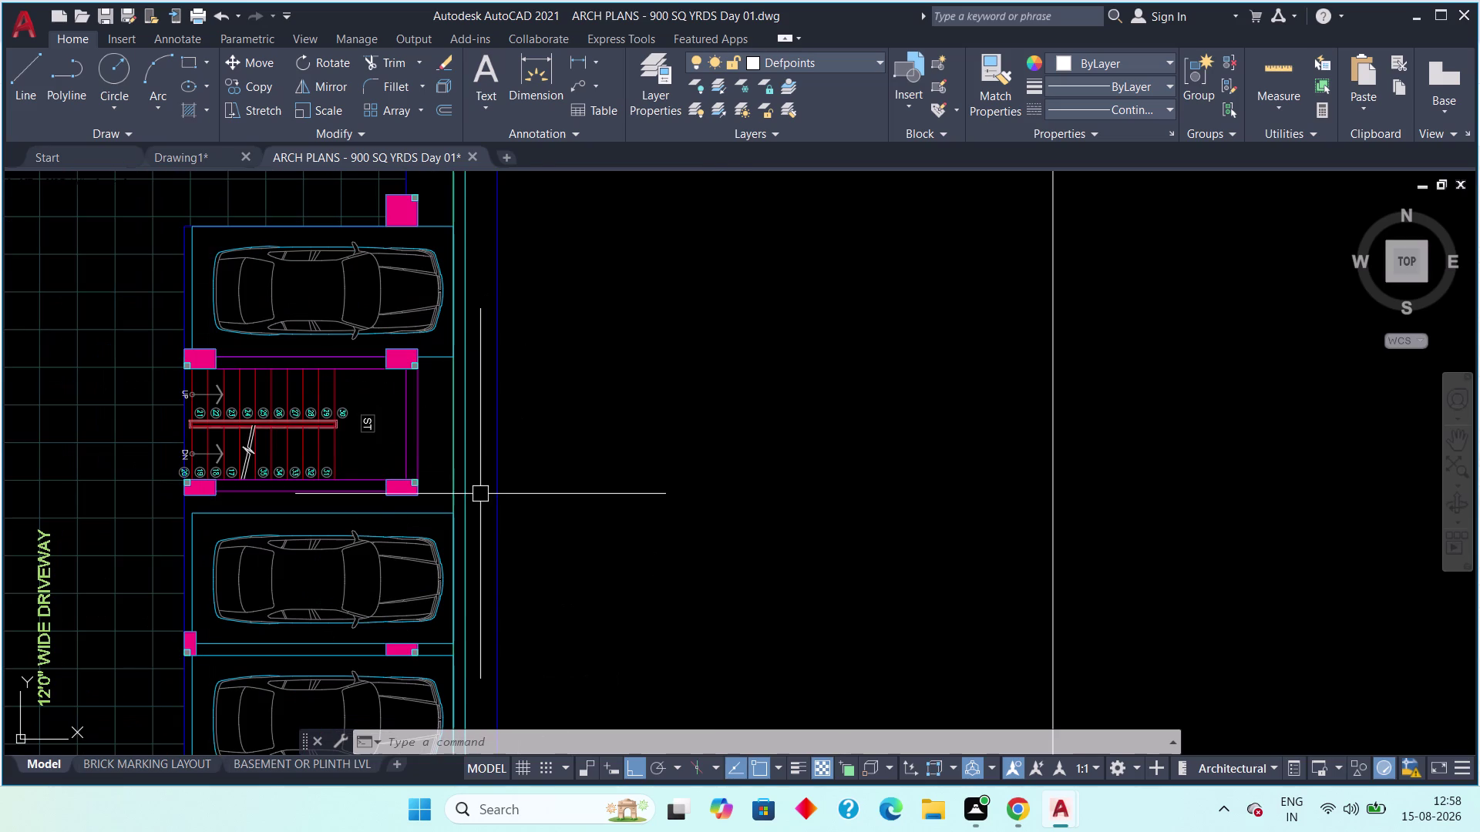